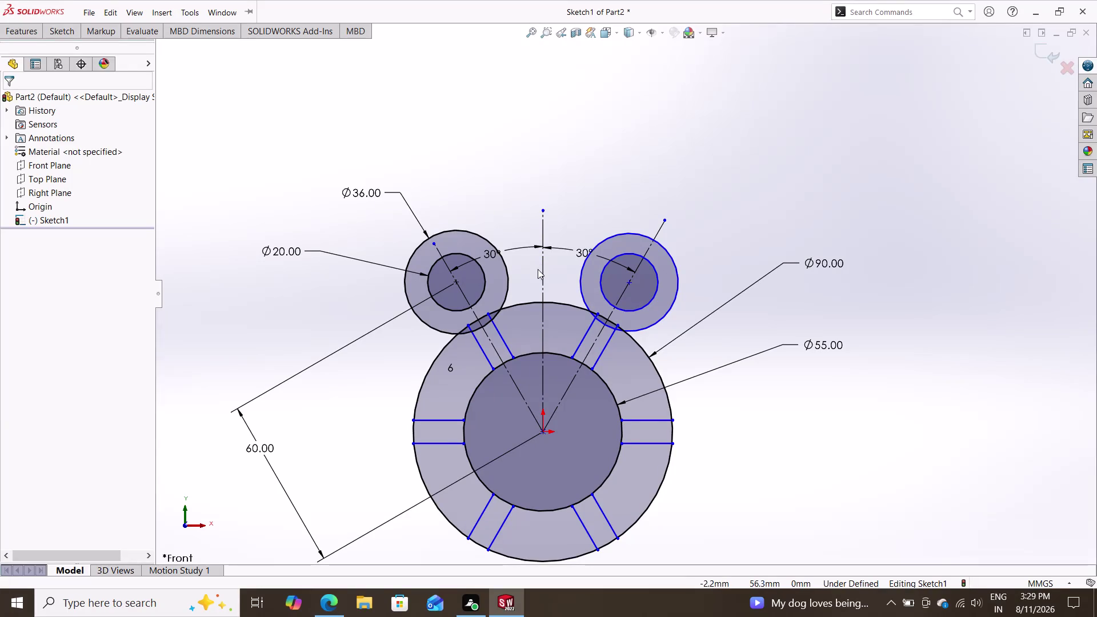
Add an Equal relation so the right boss's outer circle matches the left 36 mm circle.
double_click(504, 266)
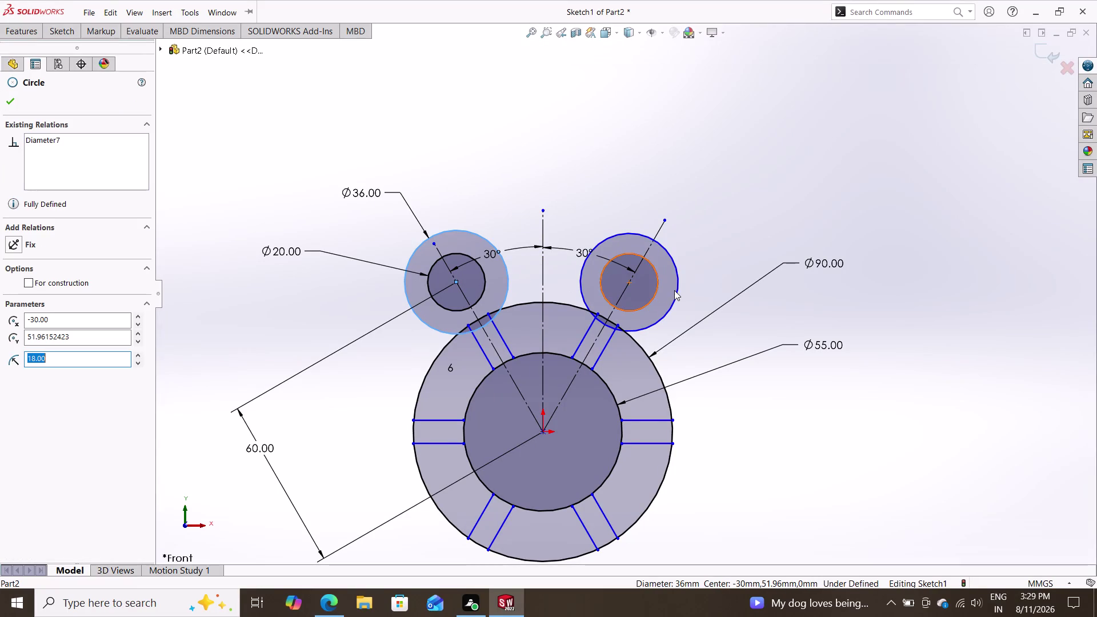
click(676, 289)
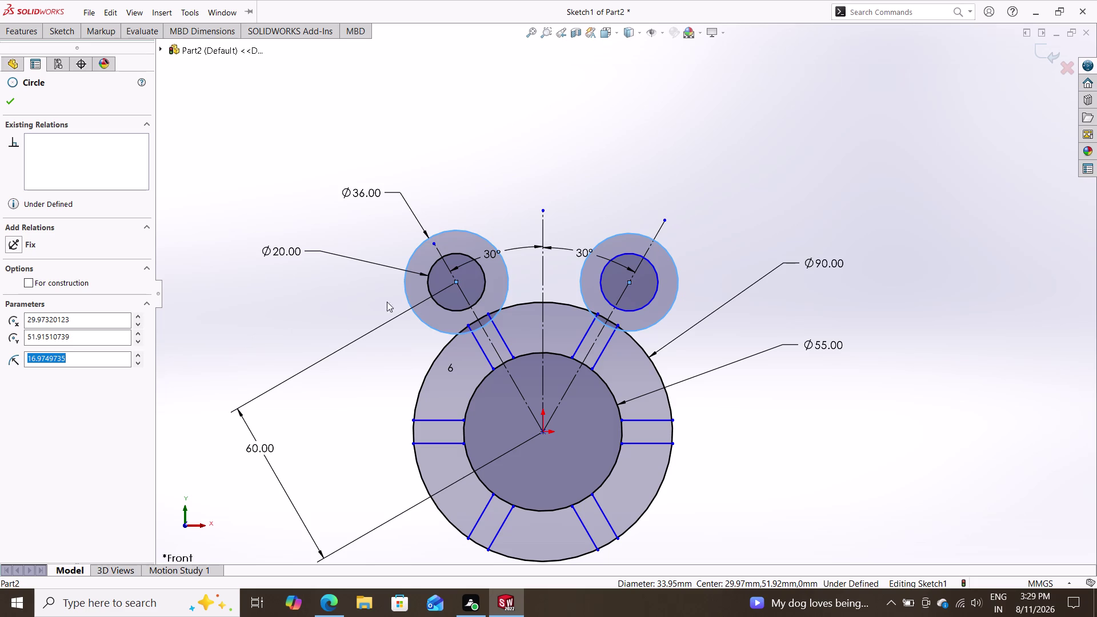
click(507, 273)
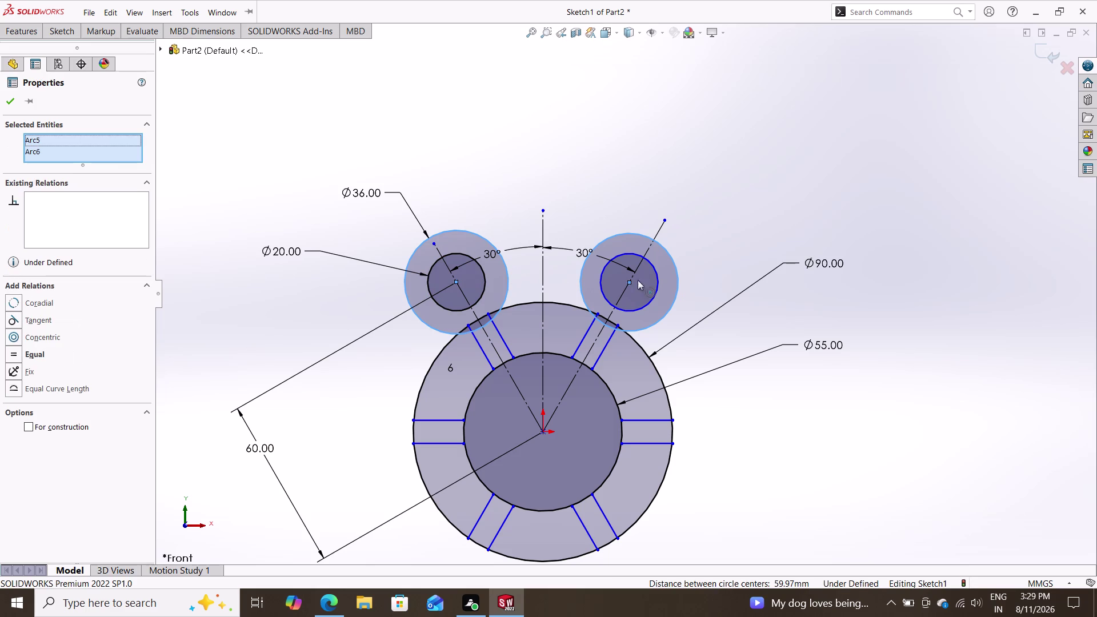
click(675, 279)
click(23, 357)
key(Escape)
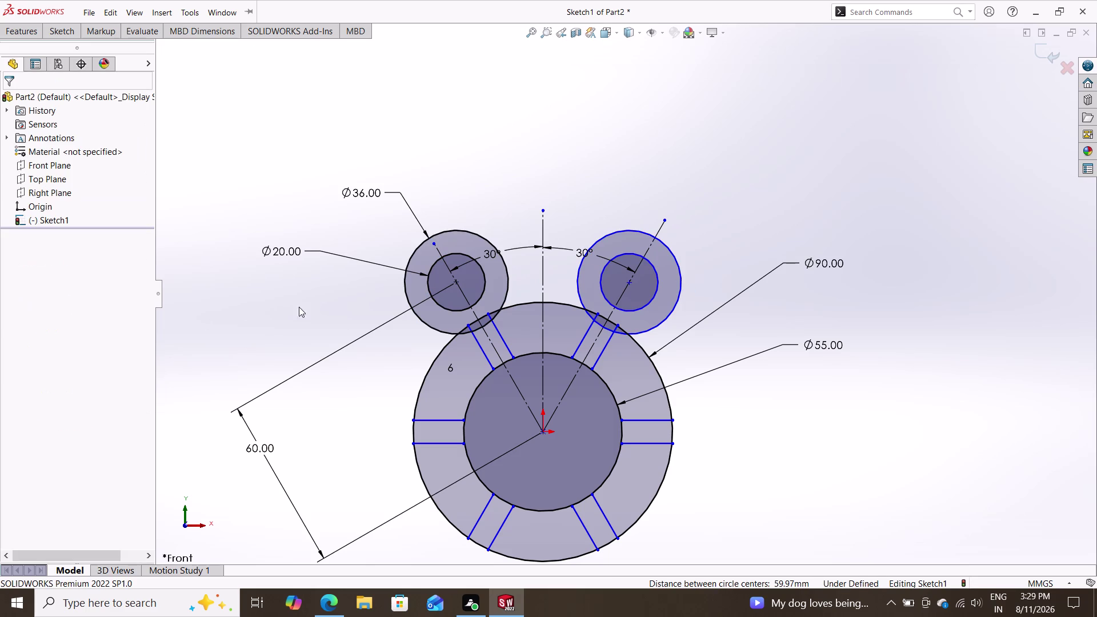
click(66, 32)
click(131, 52)
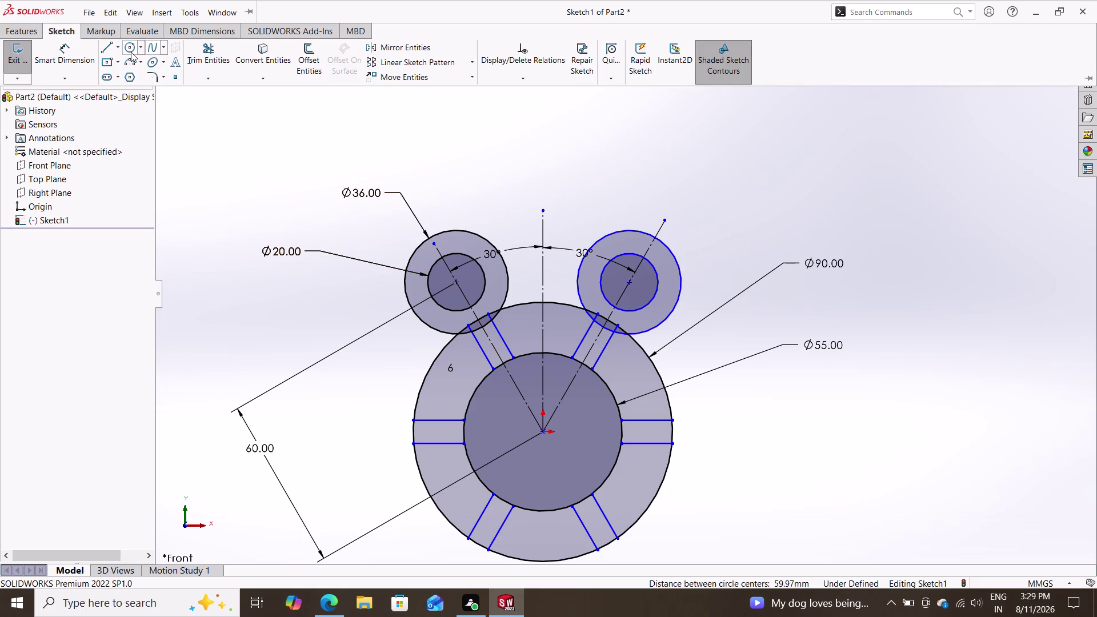
Draw a circle centred on the vertical centreline above the hub.
click(542, 178)
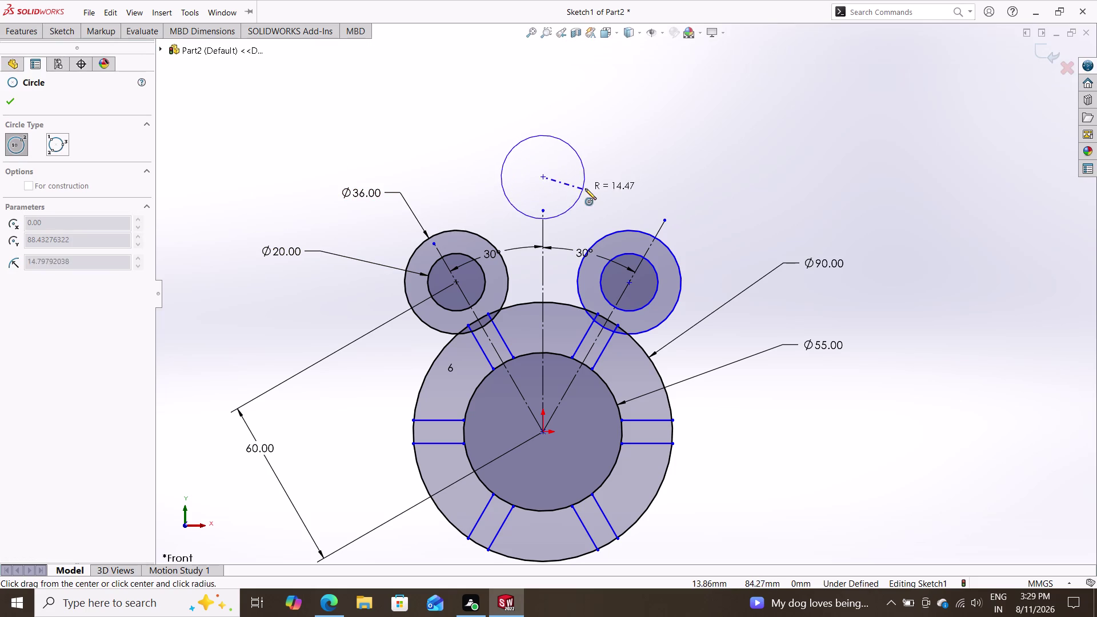
click(588, 188)
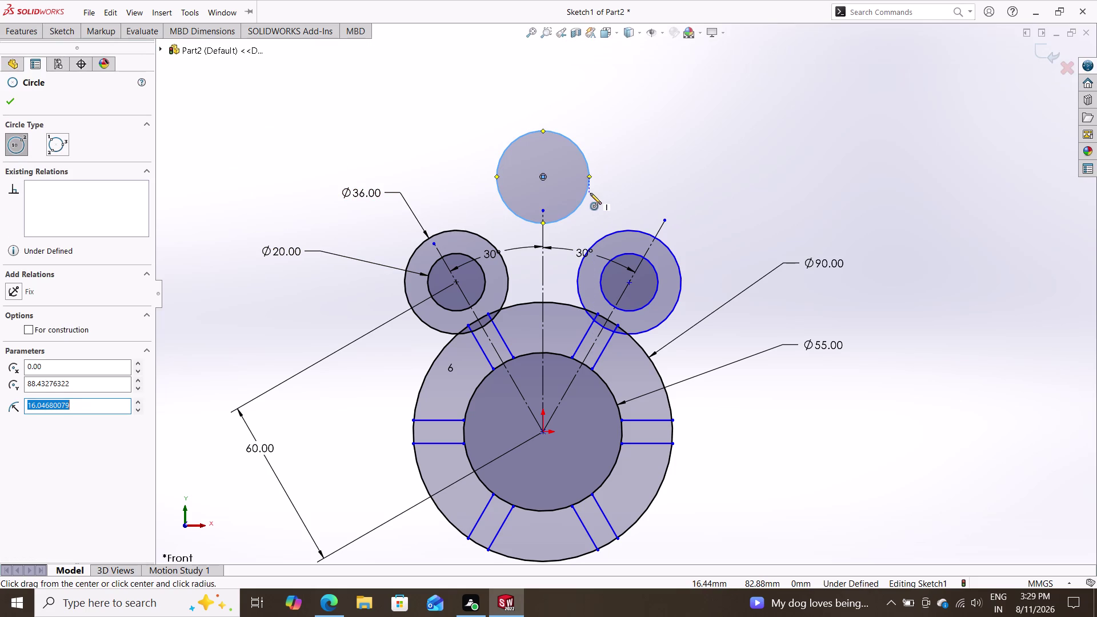
key(Escape)
Dimension the new circle's diameter to 34 mm, entered as 17+17.
click(58, 35)
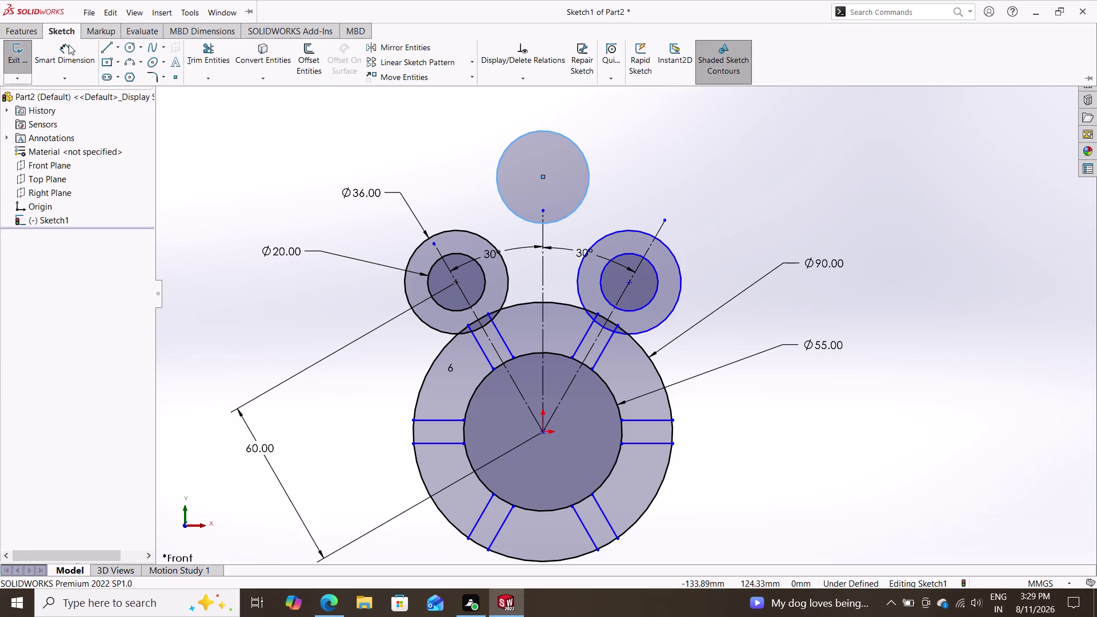
click(70, 45)
click(587, 162)
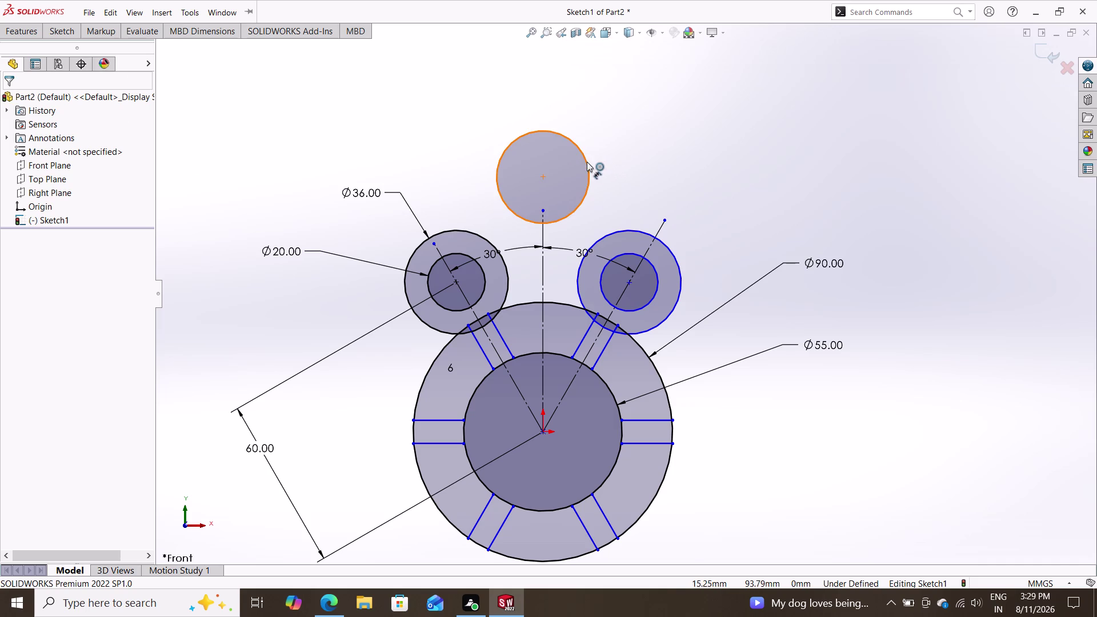
click(616, 121)
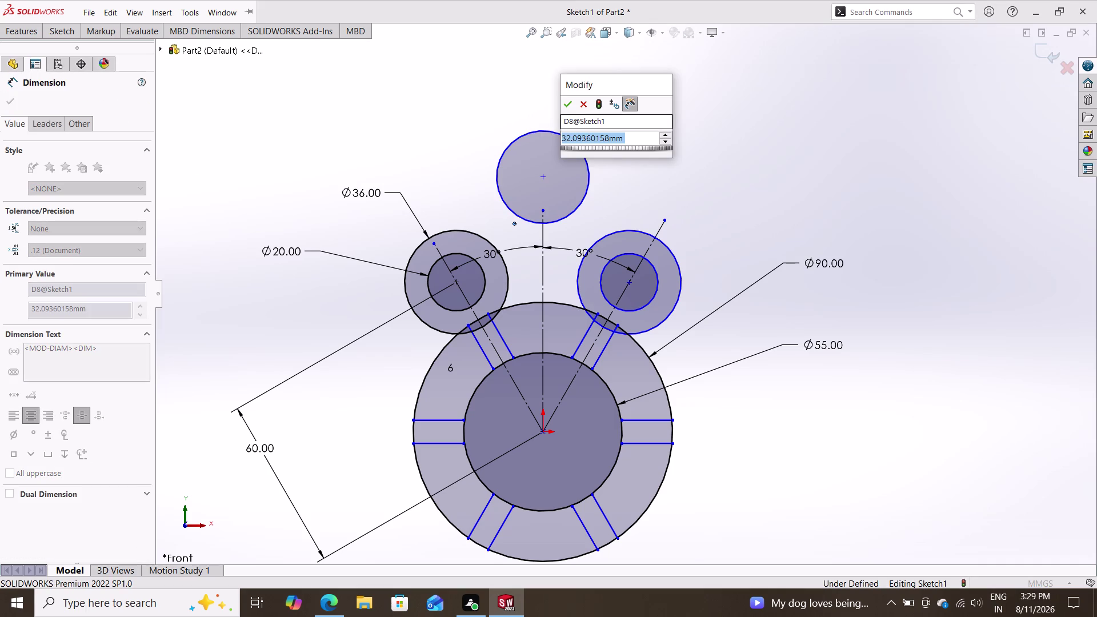
text(17+17)
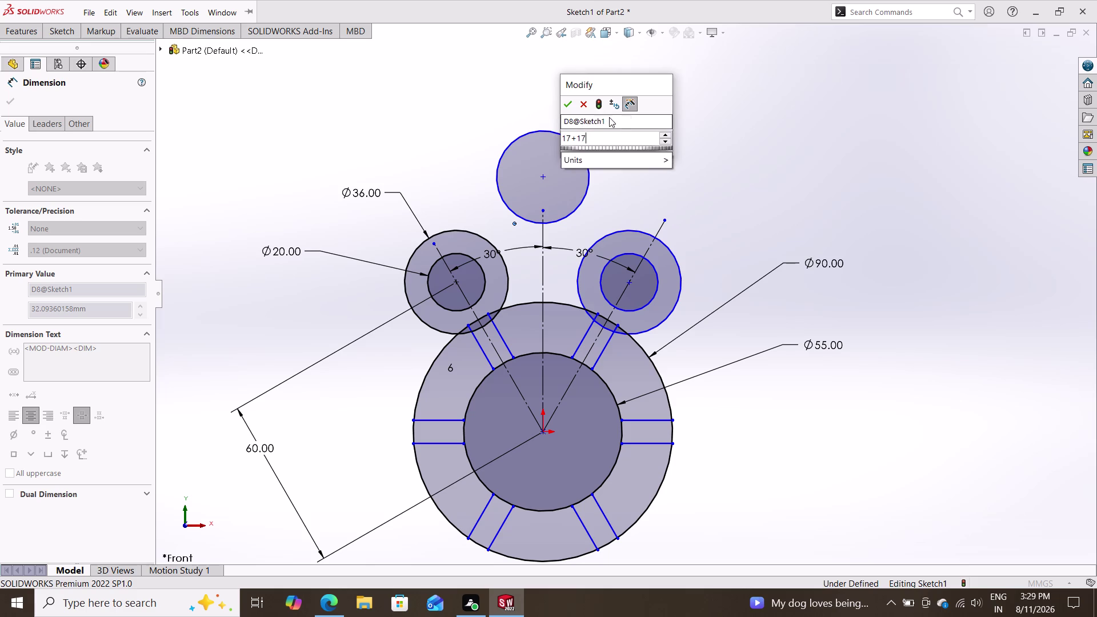
key(Return)
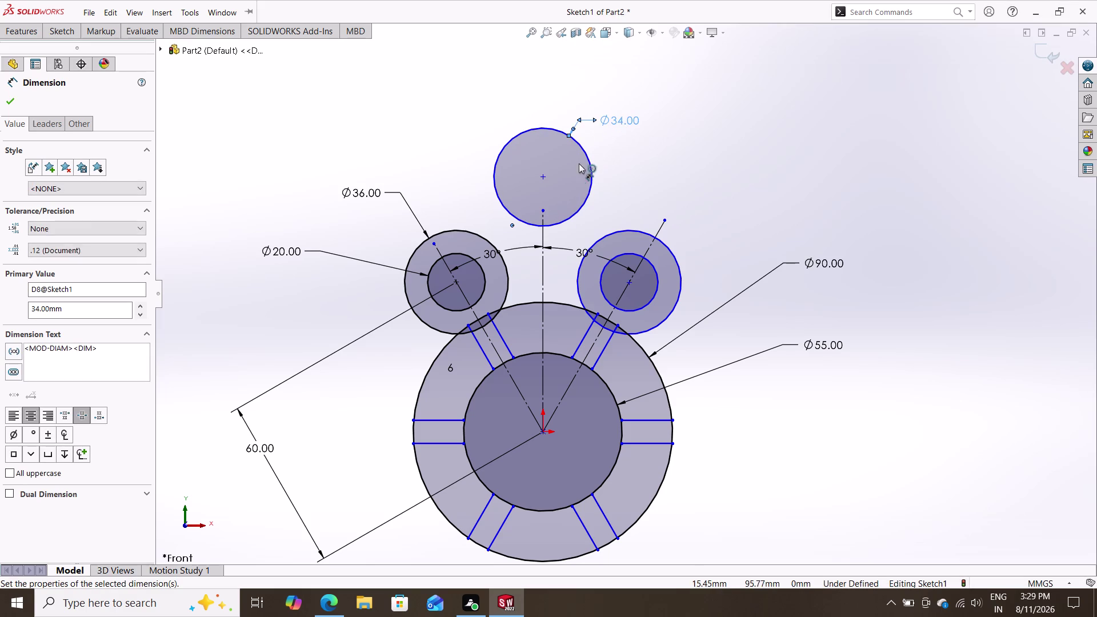
key(Escape)
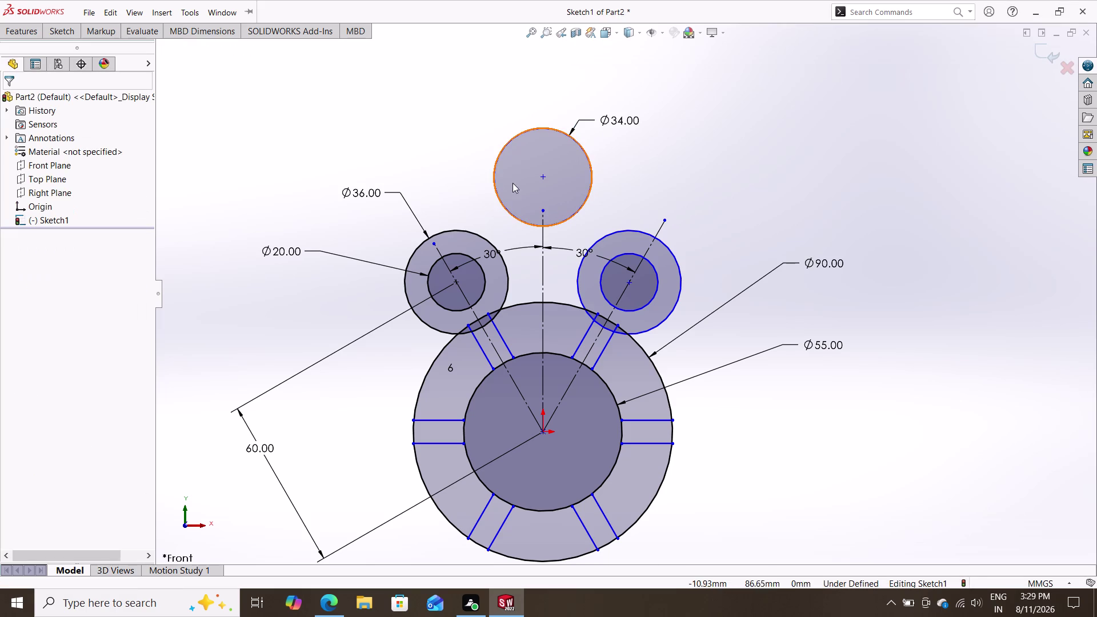
Make the 34 mm circle tangent to the left 36 mm boss circle.
click(485, 239)
click(516, 218)
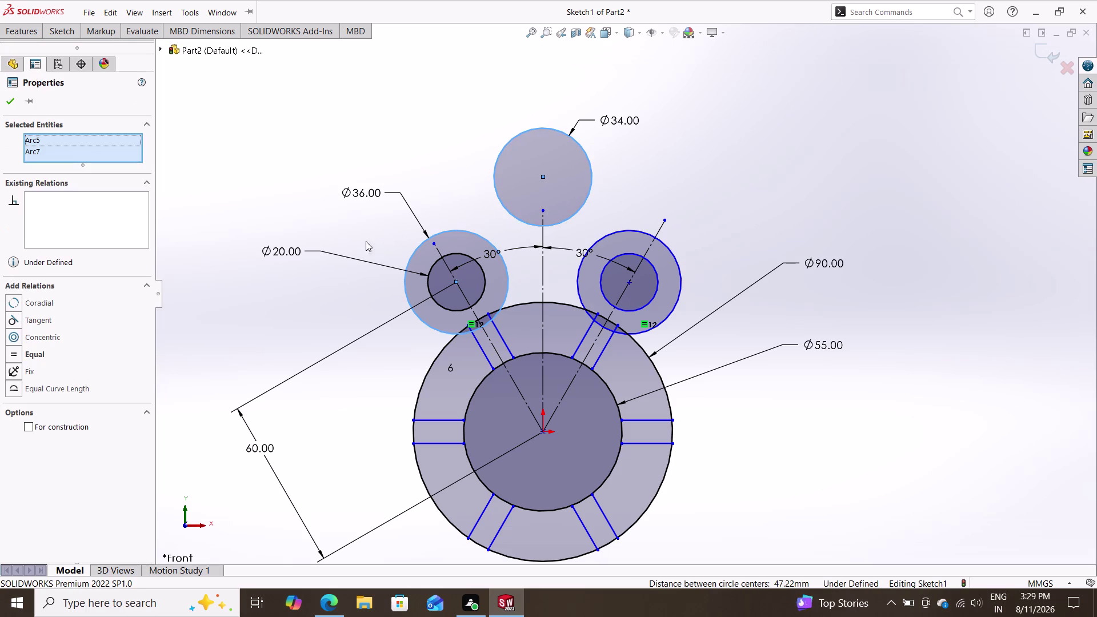
click(31, 324)
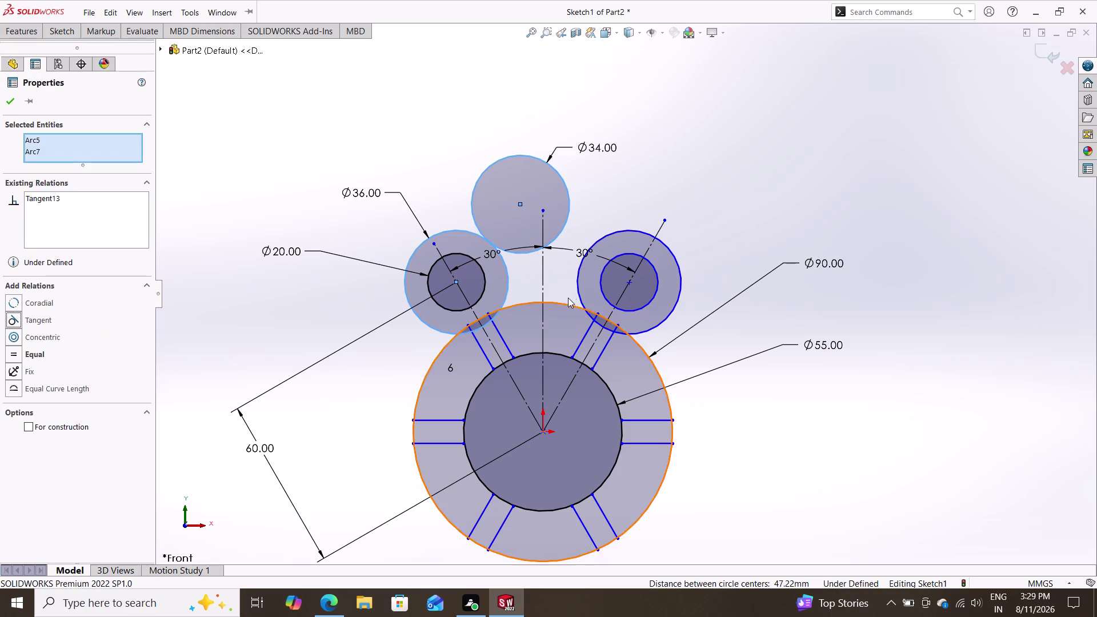
Make the 34 mm circle tangent to the right 36 mm boss circle as well.
click(578, 268)
click(566, 214)
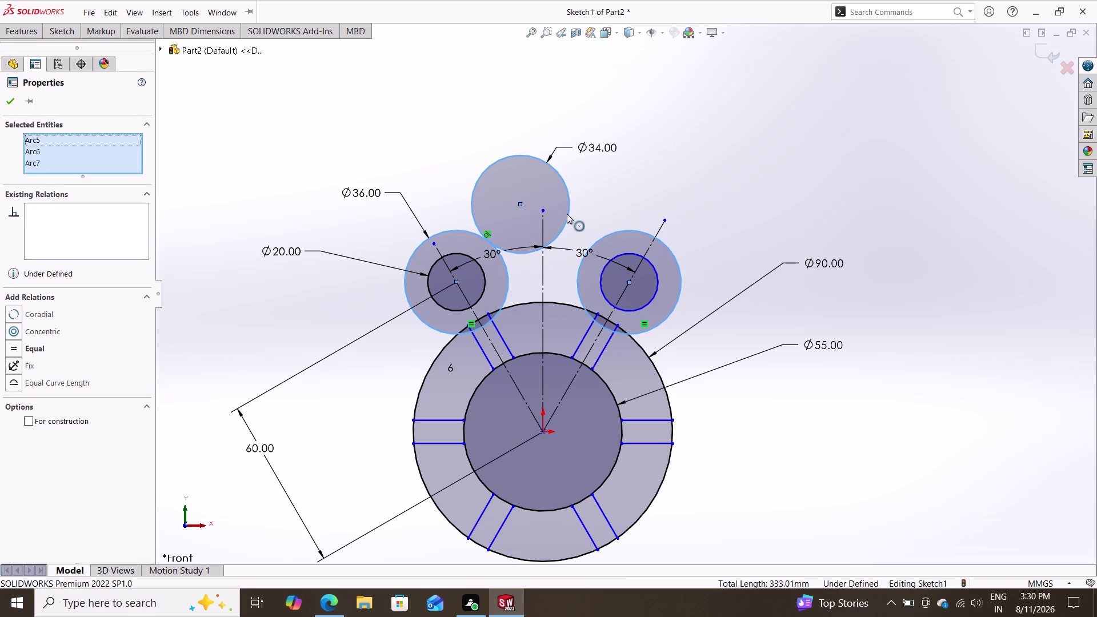
key(Escape)
click(580, 266)
click(565, 215)
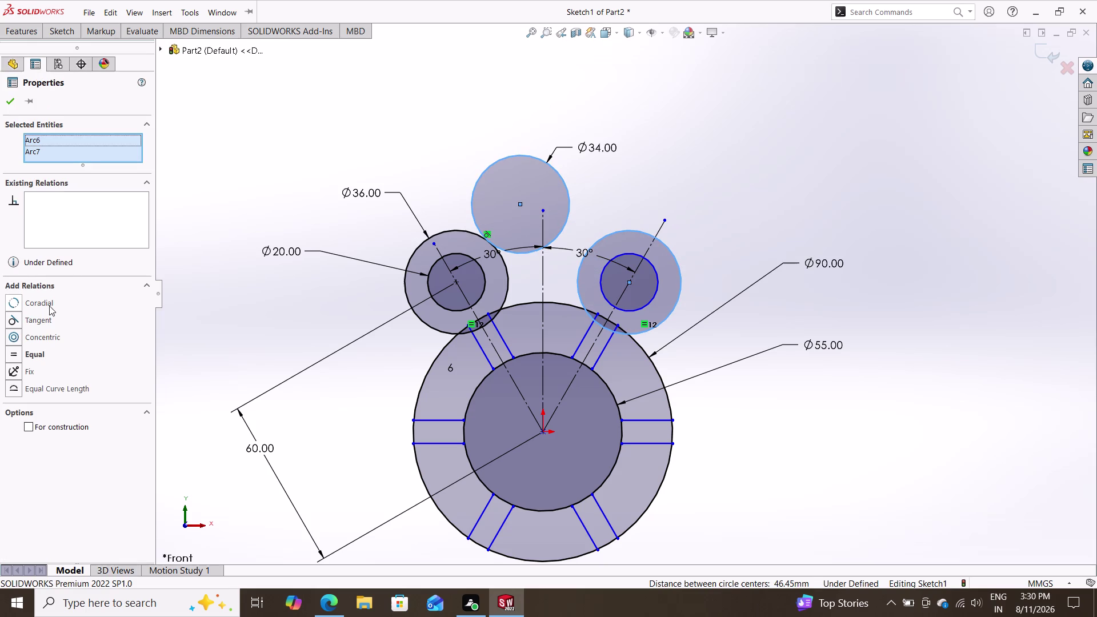
click(41, 322)
key(Escape)
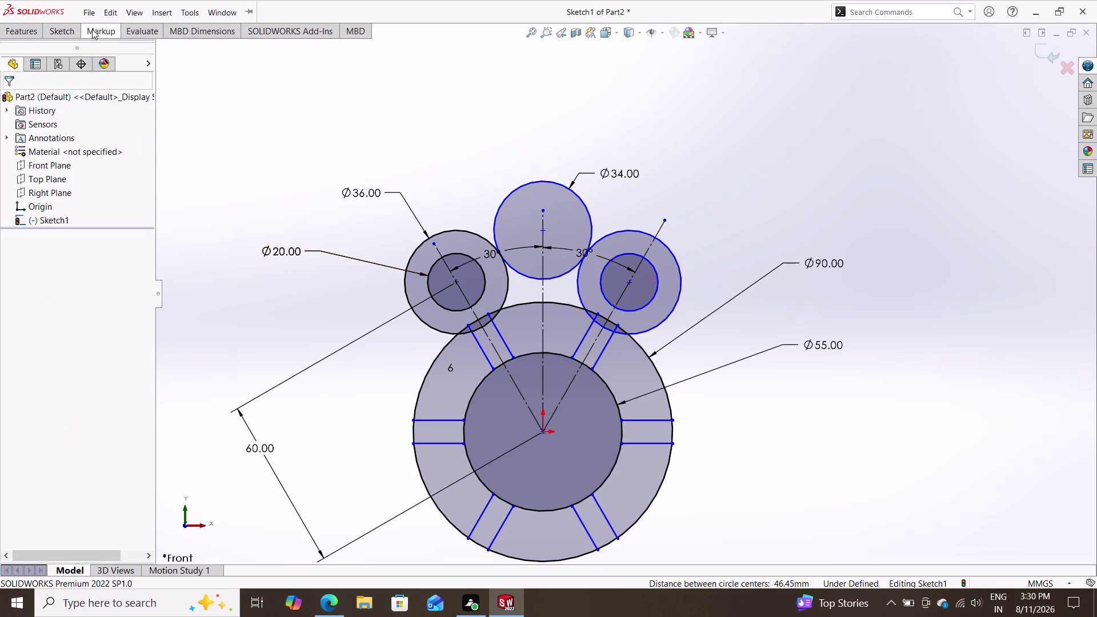
Trim away the top of the 34 mm circle, leaving its lower arc.
click(72, 30)
click(207, 56)
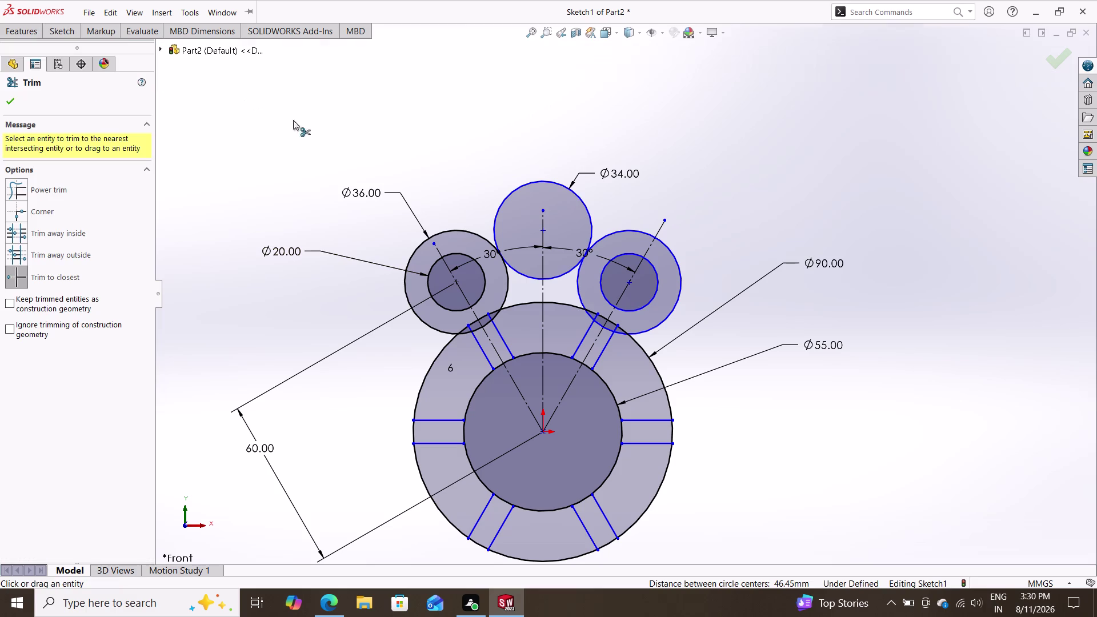
click(507, 197)
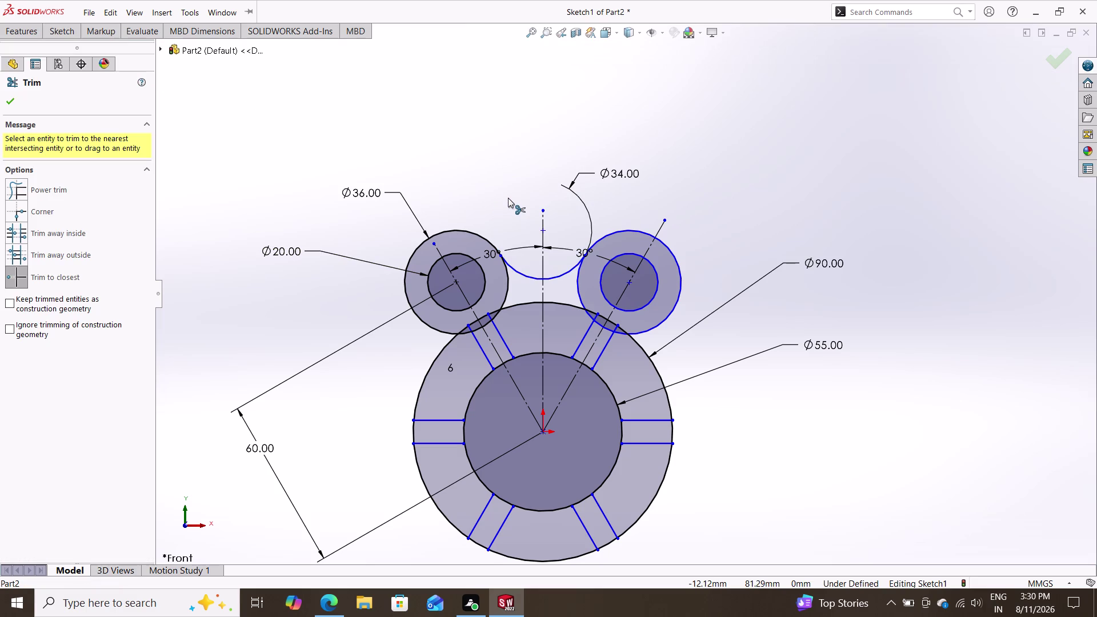
key(Escape)
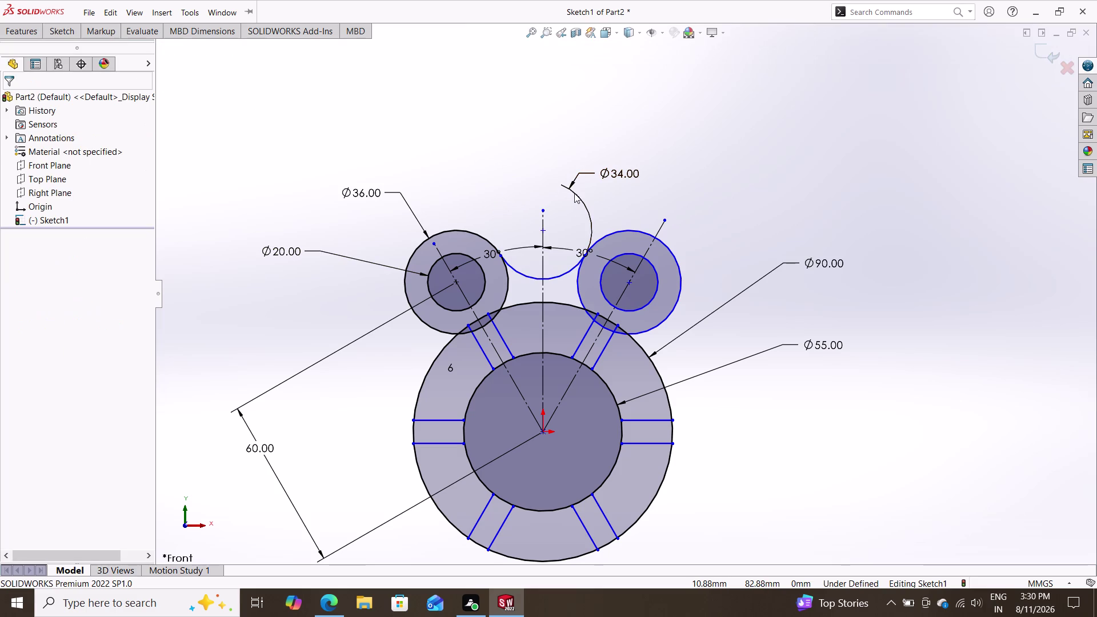
Move the Ø34.00 dimension below the arc and dismiss the save reminder.
drag(574, 193, 605, 218)
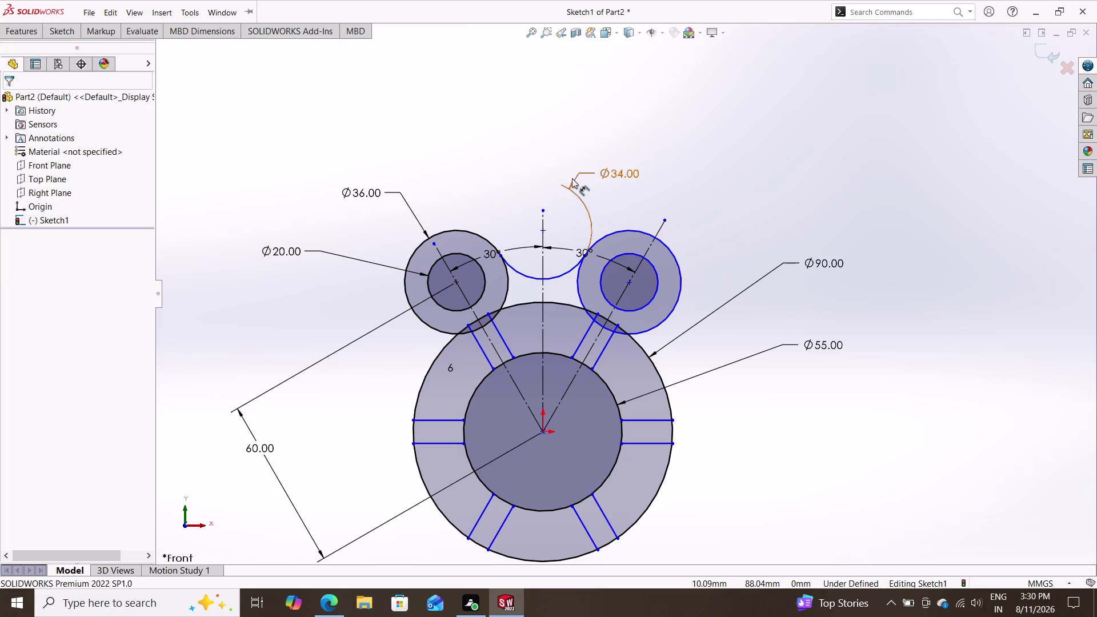
drag(571, 178, 525, 324)
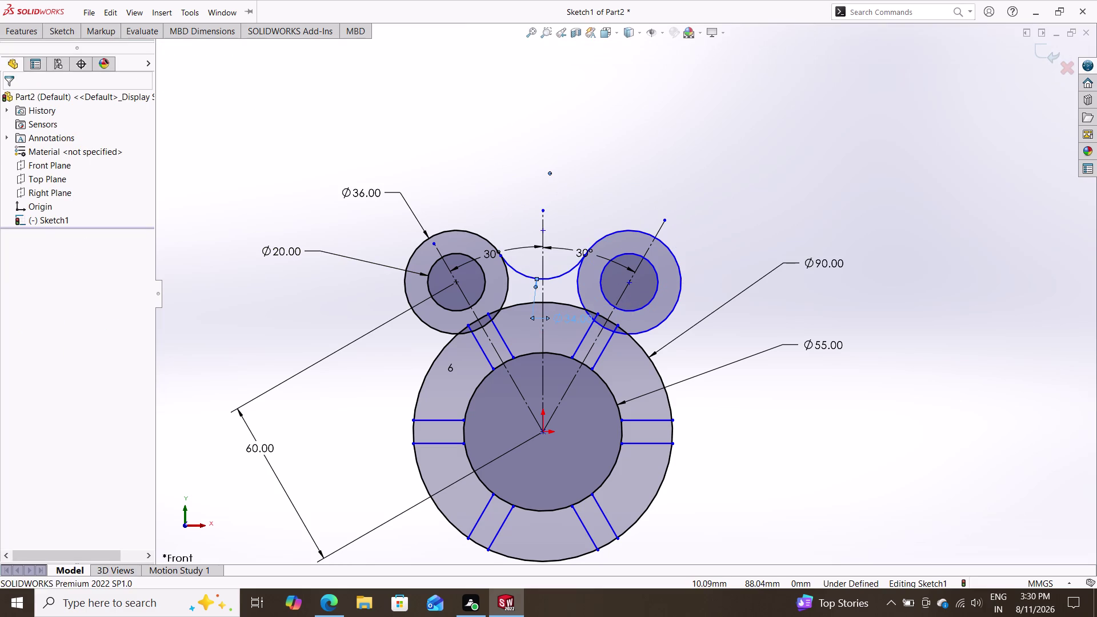
key(Escape)
key(Escape)
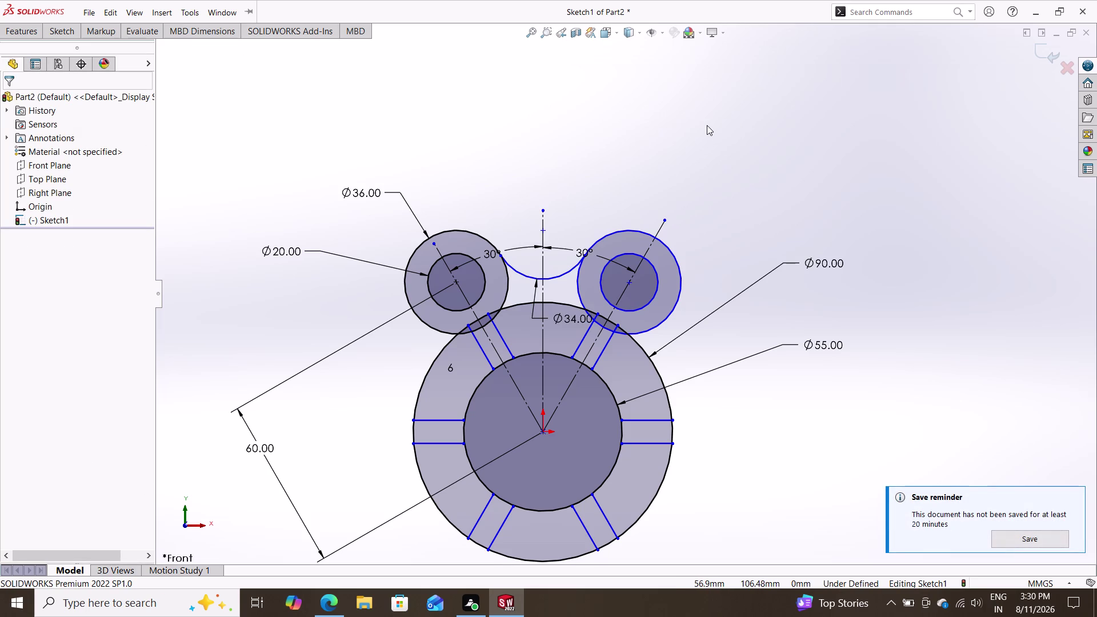
click(54, 30)
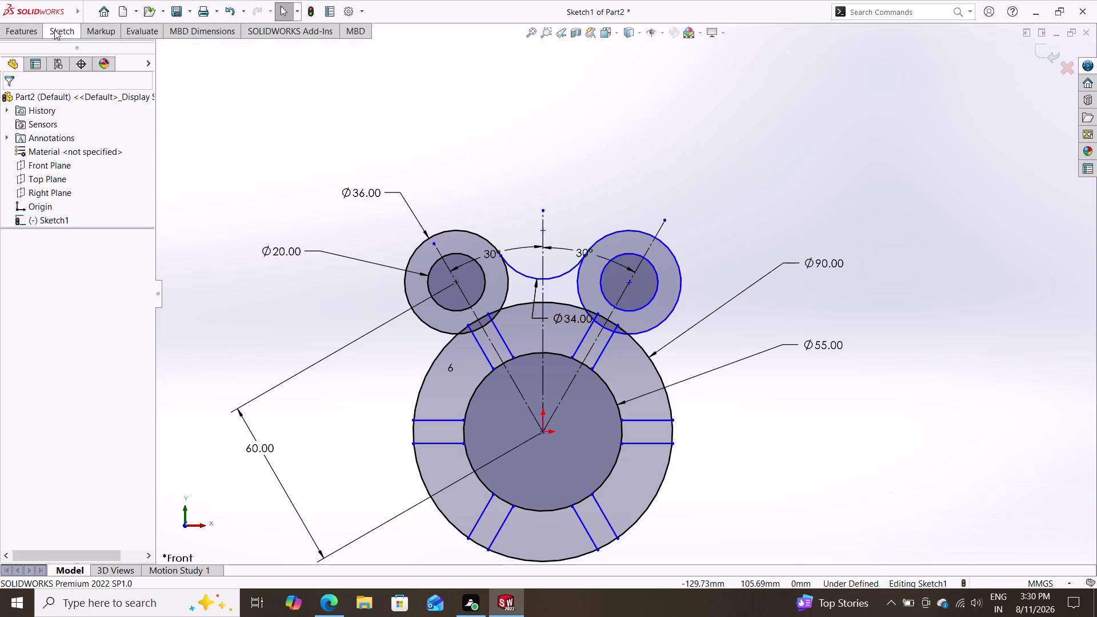
Trim left boss circle segments overlapping the Ø90 hub, undoing one wrong cut.
click(211, 55)
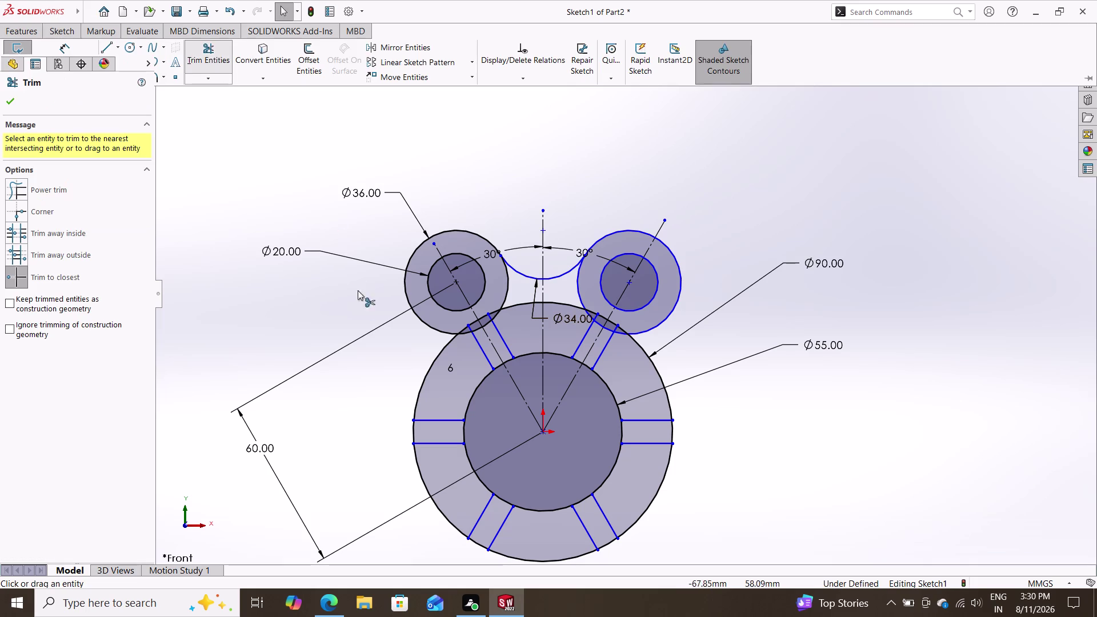
click(467, 334)
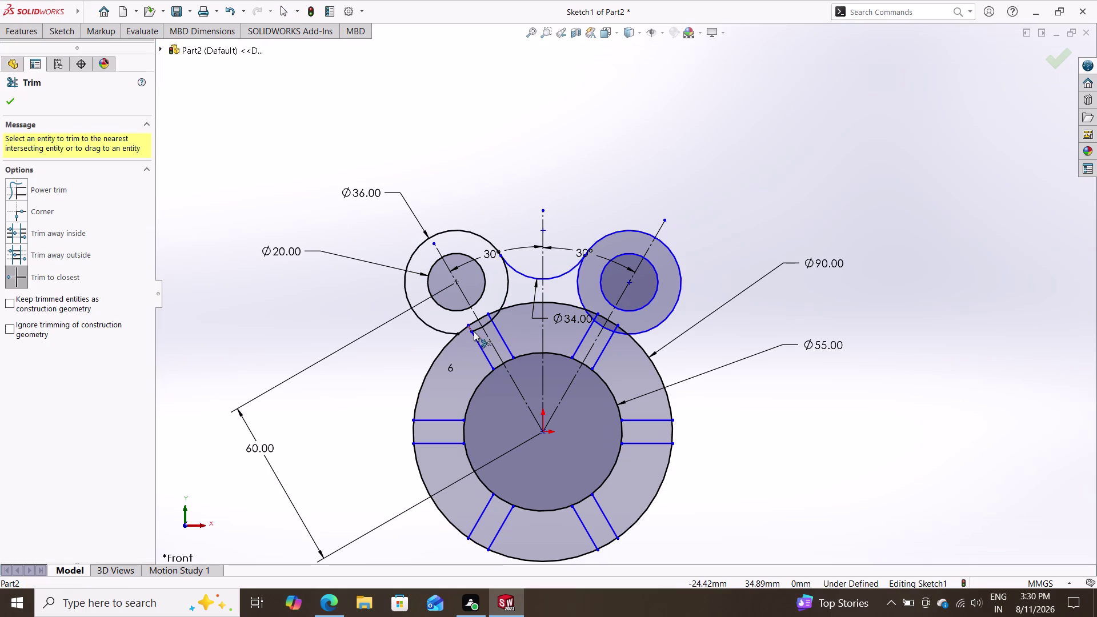
click(479, 328)
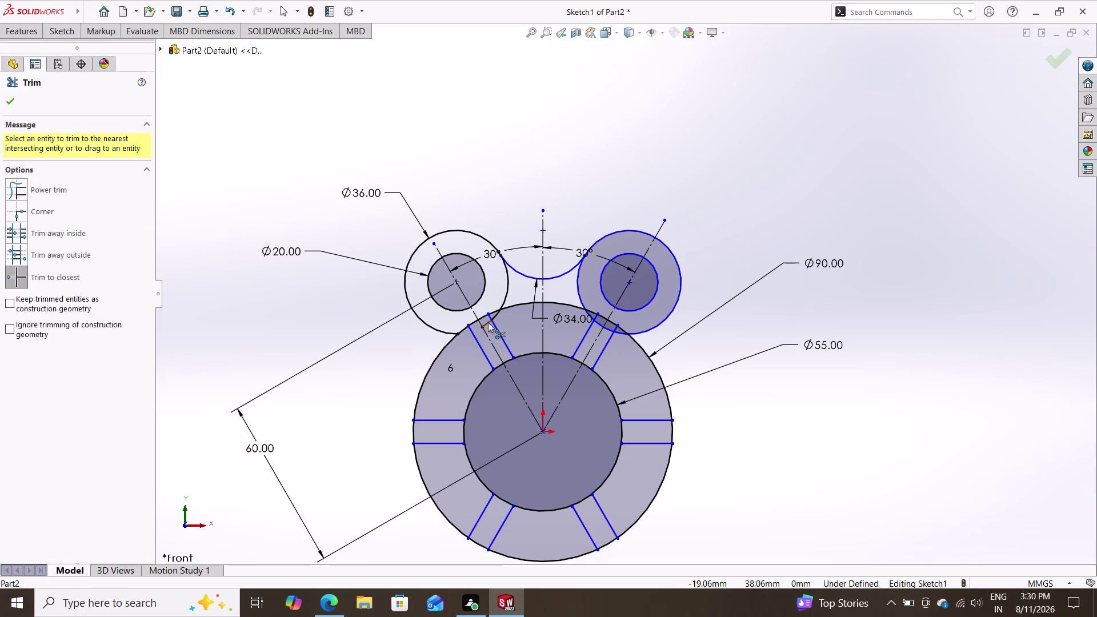
click(488, 322)
click(497, 312)
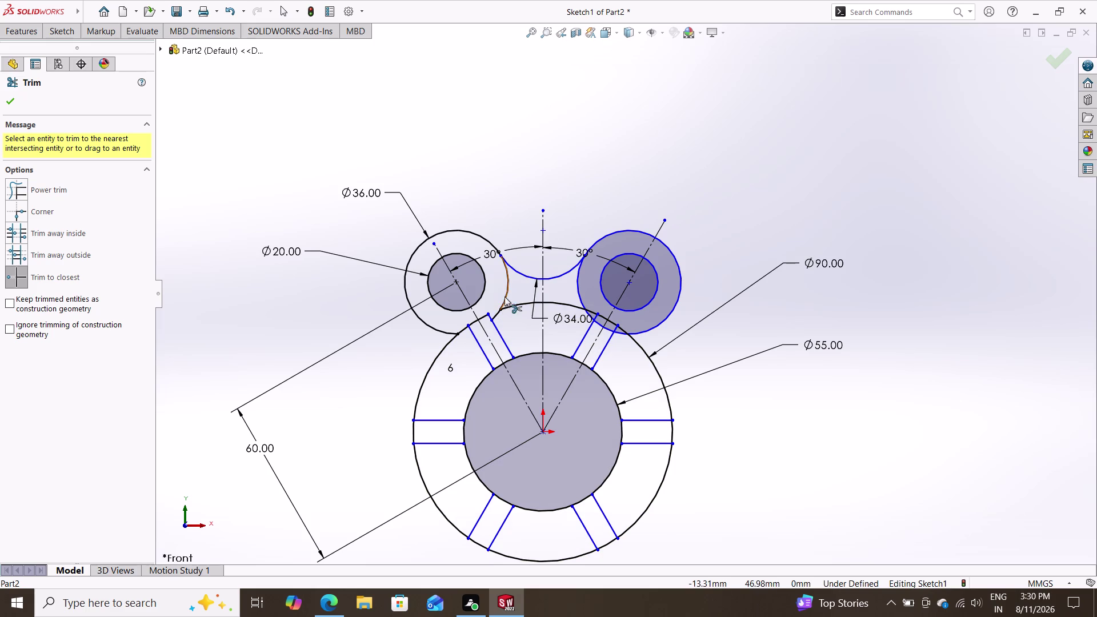
key(ctrl+z)
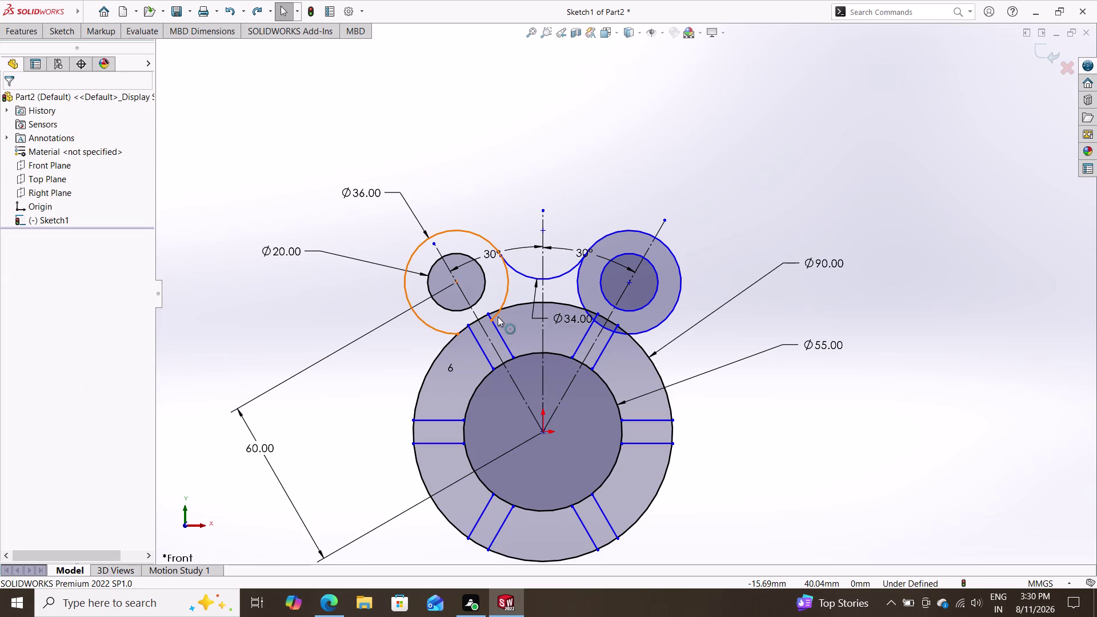
click(496, 313)
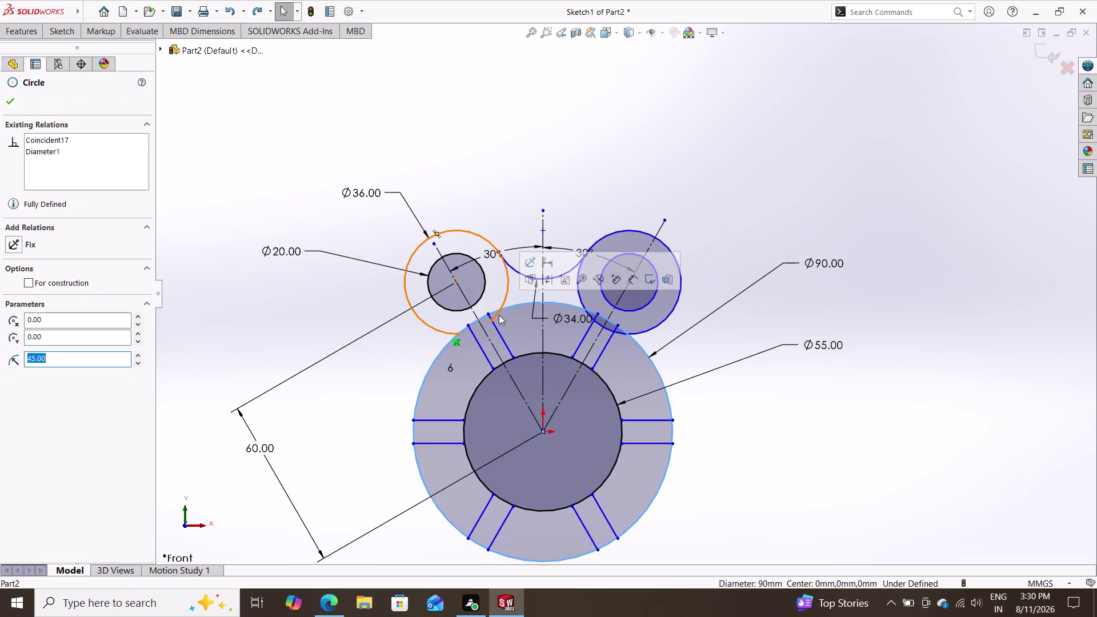
key(Escape)
scroll(up, 3)
scroll(down, 3)
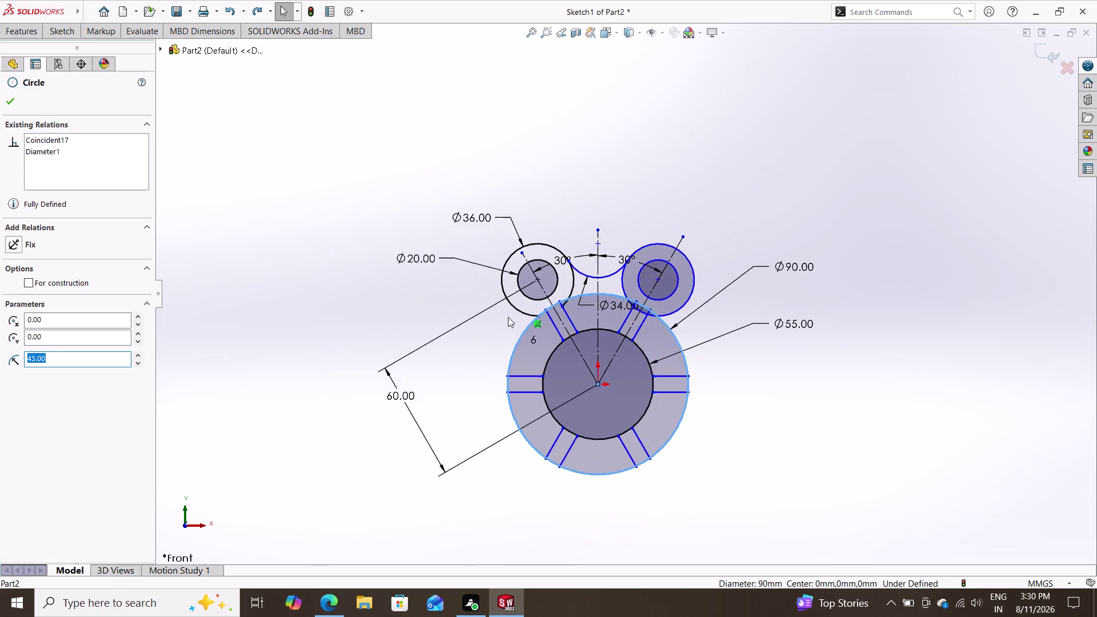
scroll(down, 3)
scroll(down, 3)
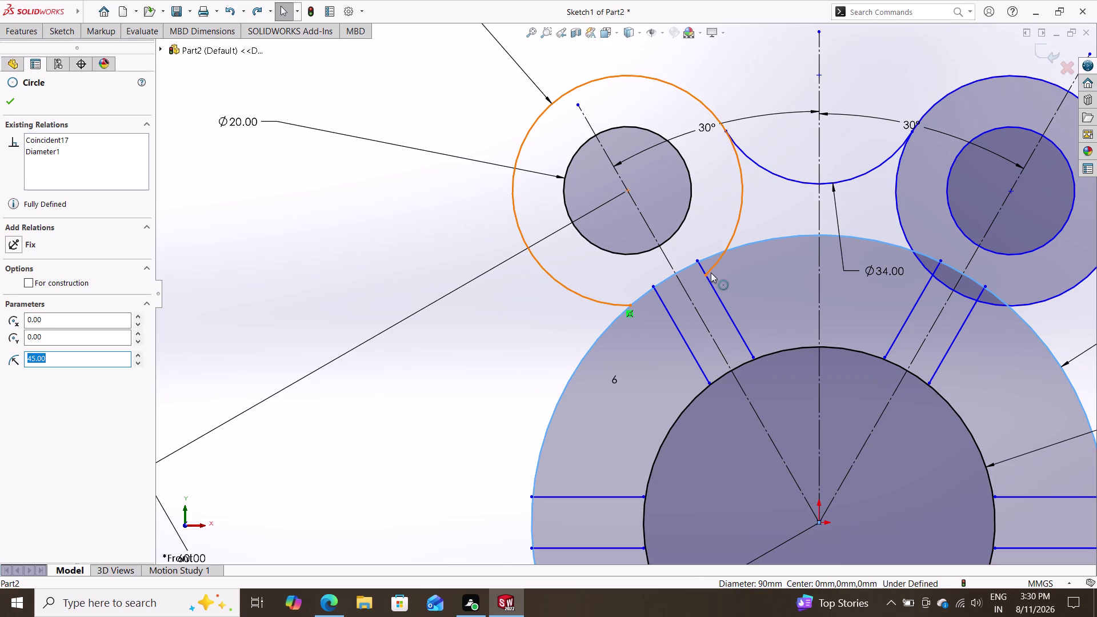
click(710, 273)
key(Escape)
key(Escape)
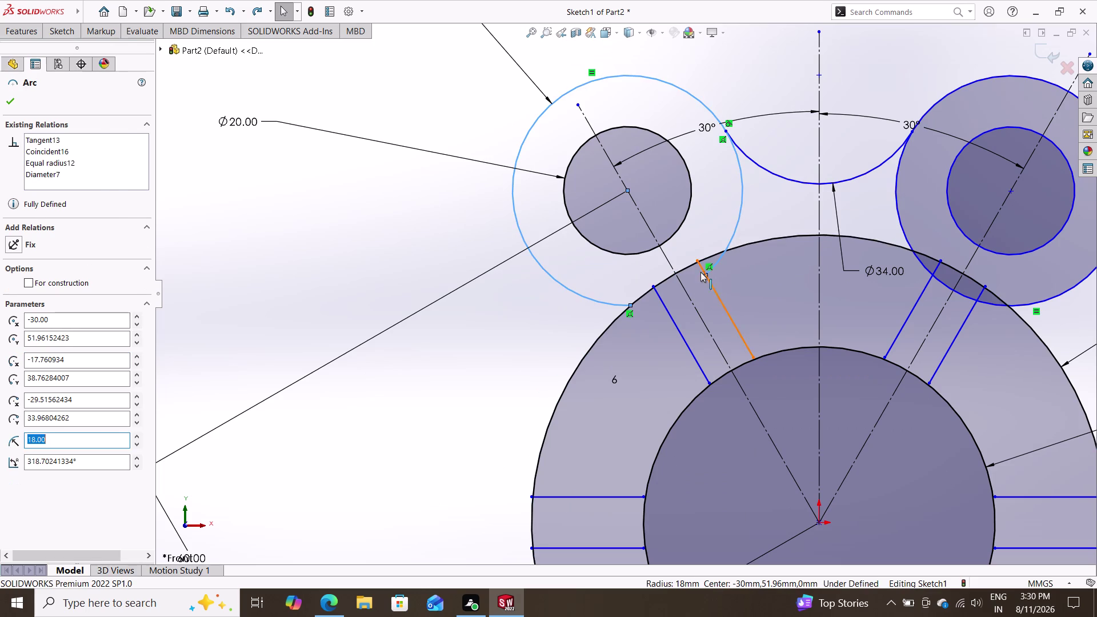
Trim the left boss outline at the hub and near the upper-left boss.
click(63, 34)
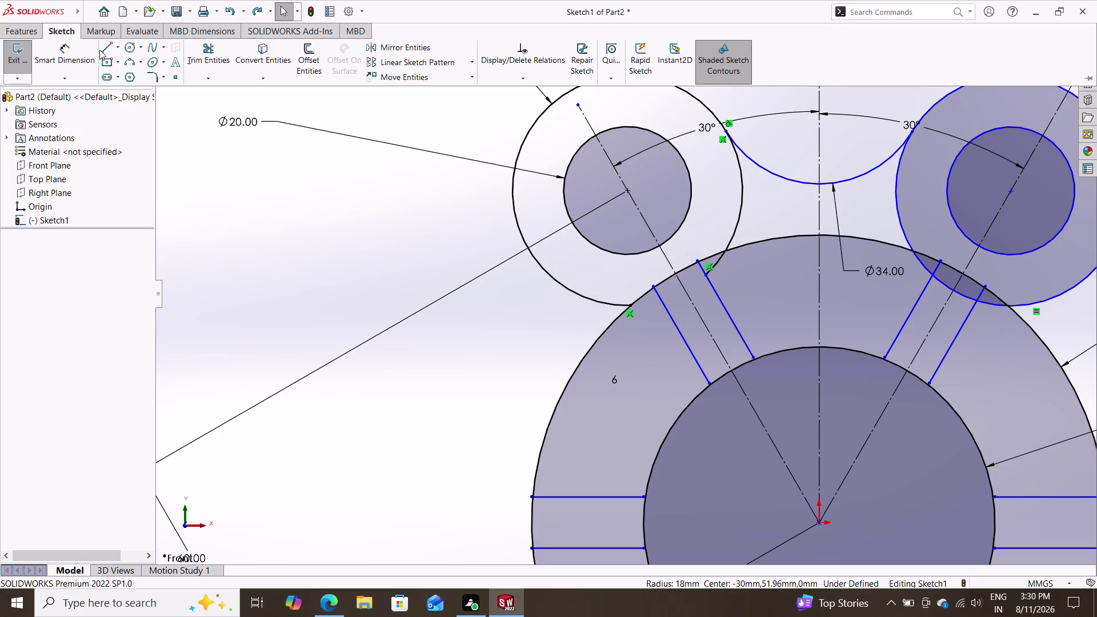
click(209, 48)
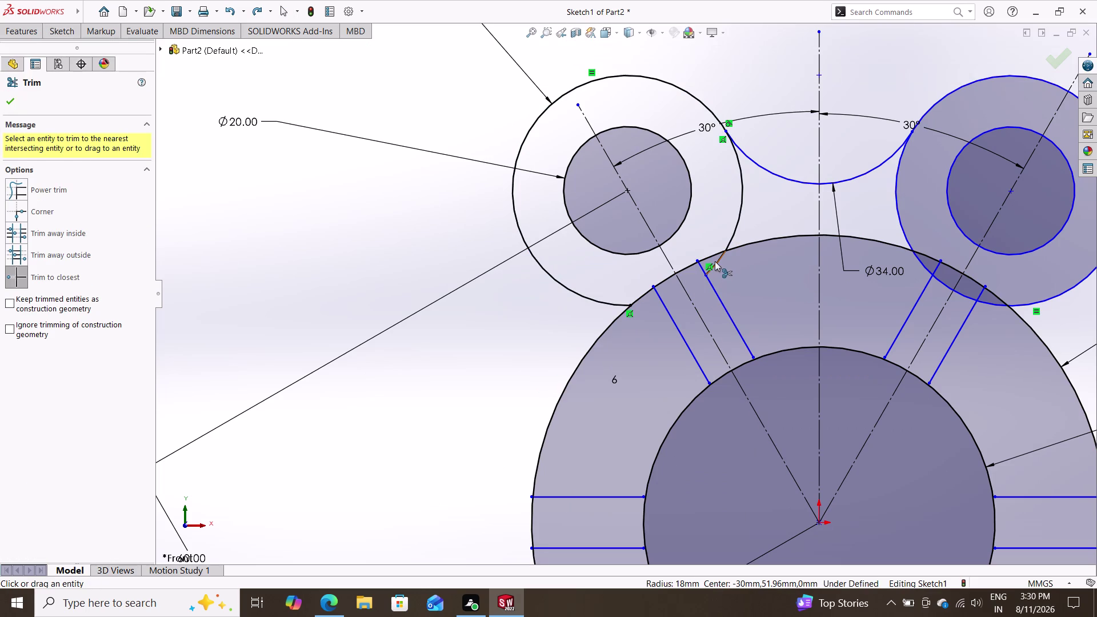
click(714, 261)
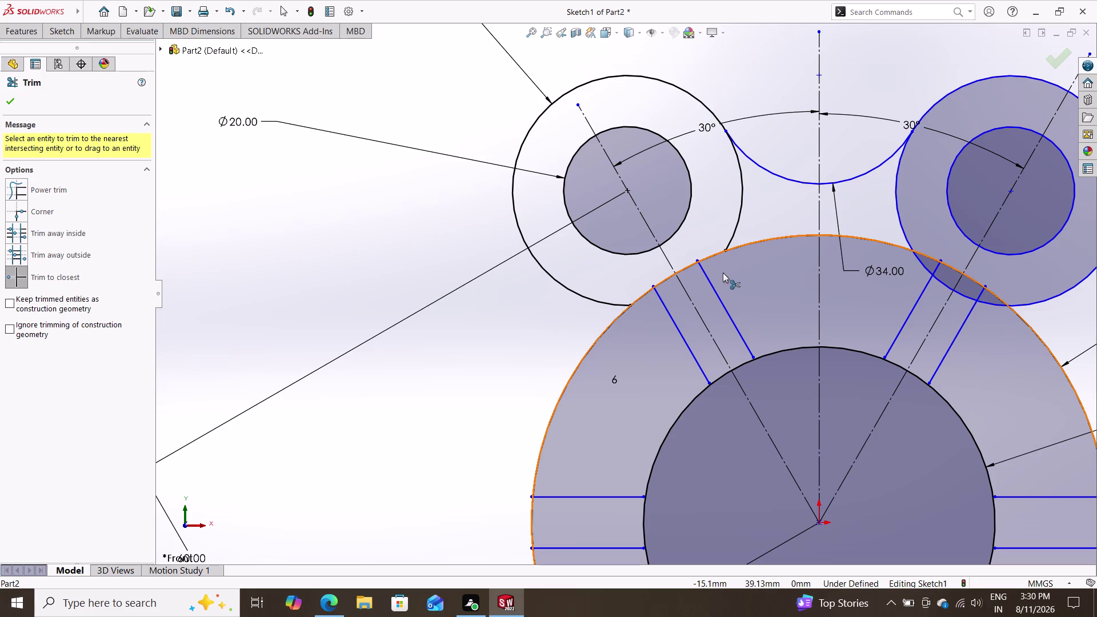
click(742, 205)
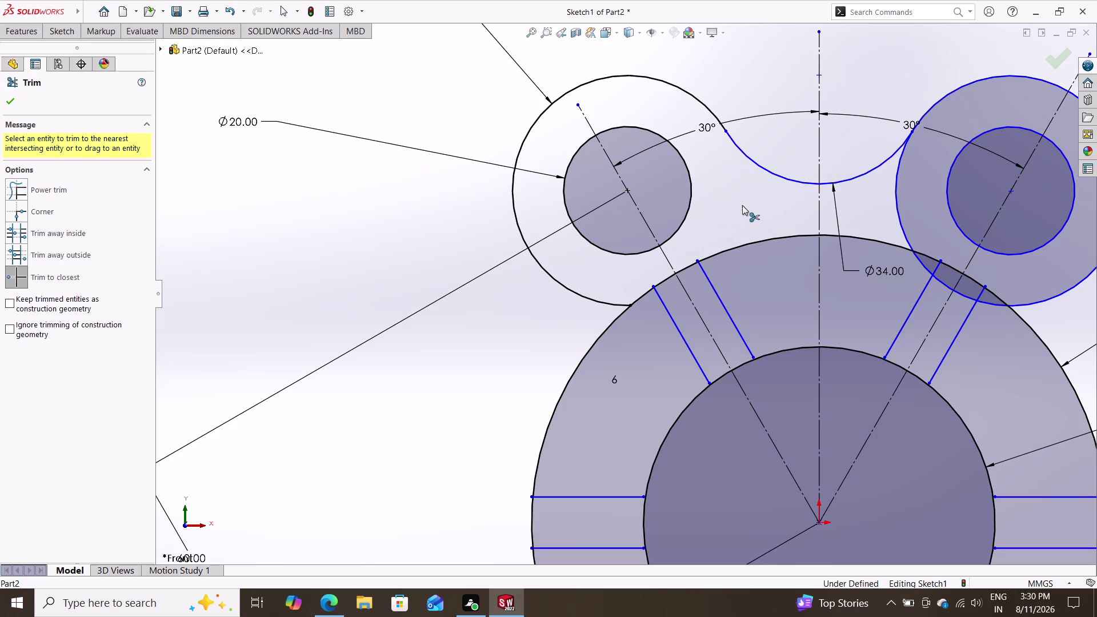
Trim the right boss outline near the top arc and inside the hub.
double_click(897, 186)
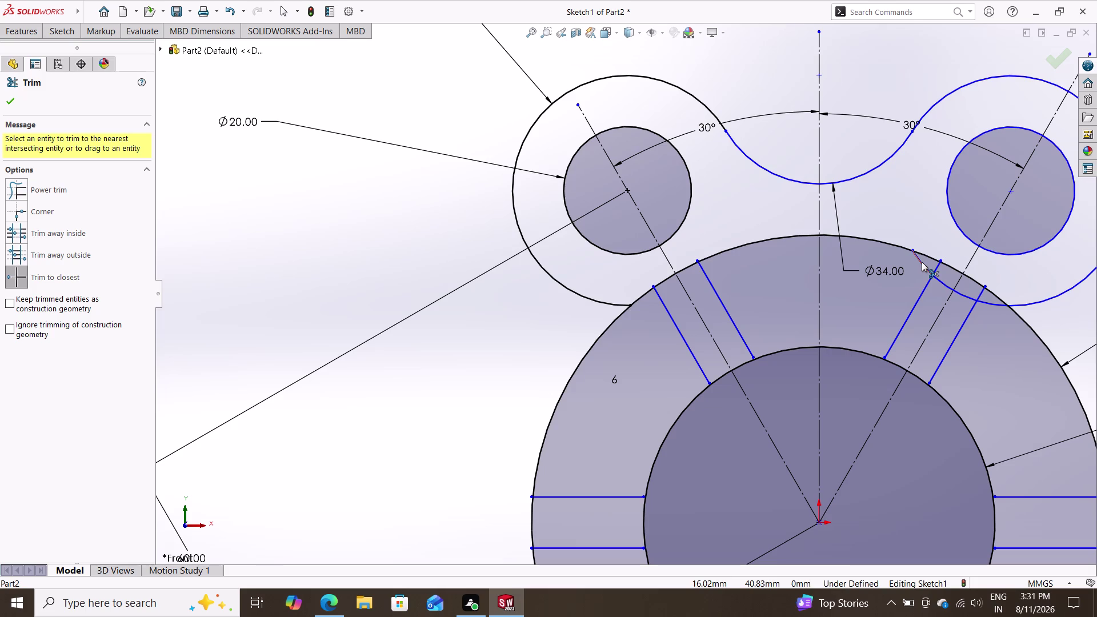
click(921, 261)
click(940, 282)
click(958, 293)
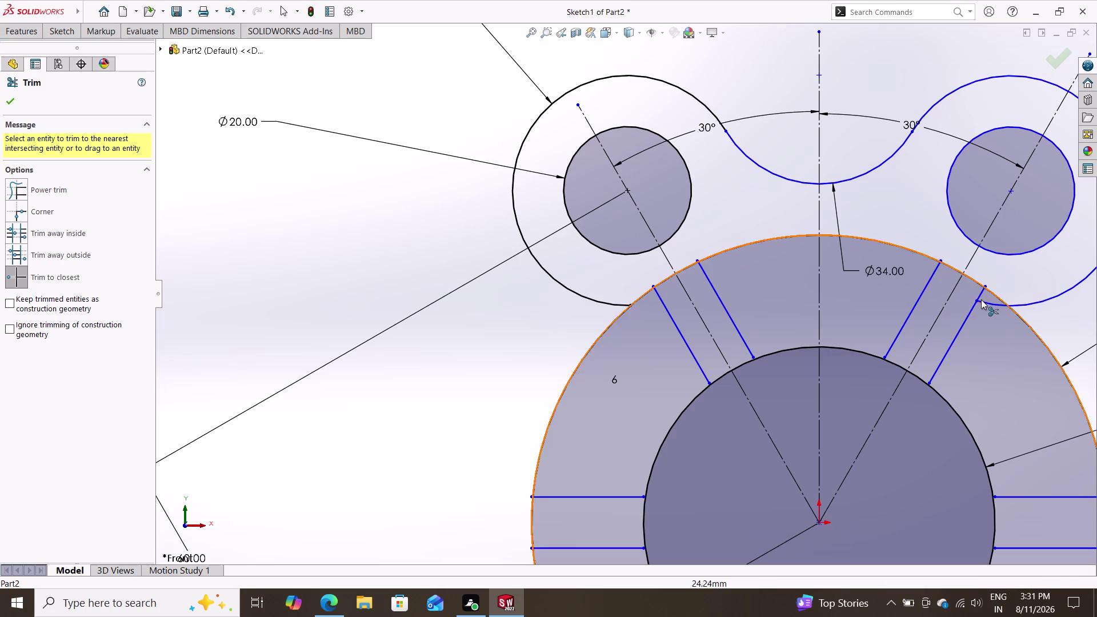
click(986, 301)
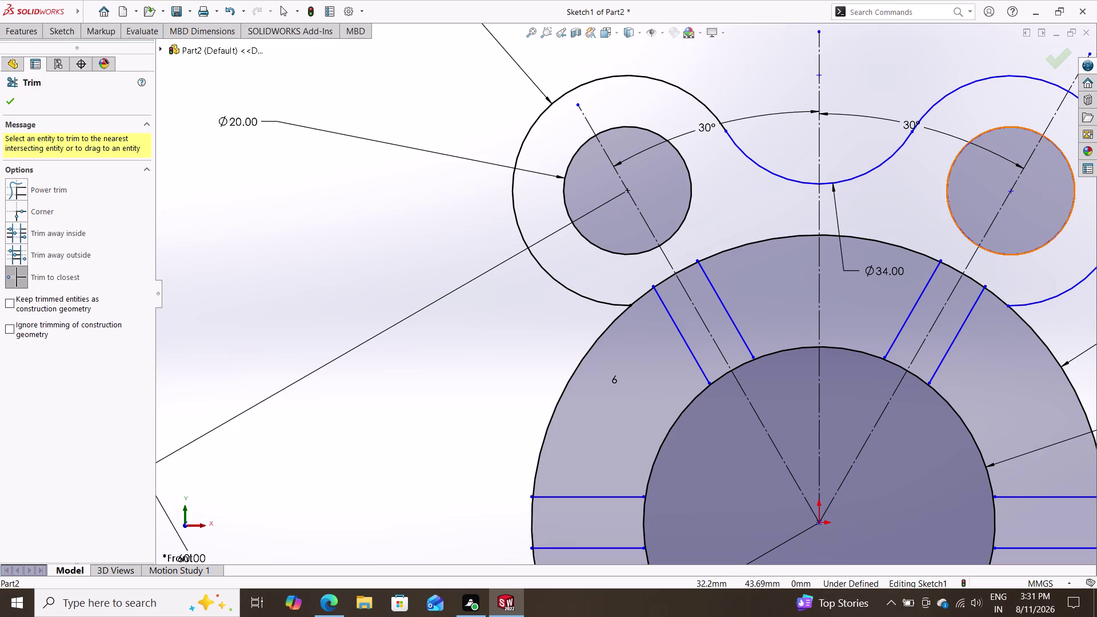
scroll(down, 3)
scroll(down, 3)
scroll(down, 3)
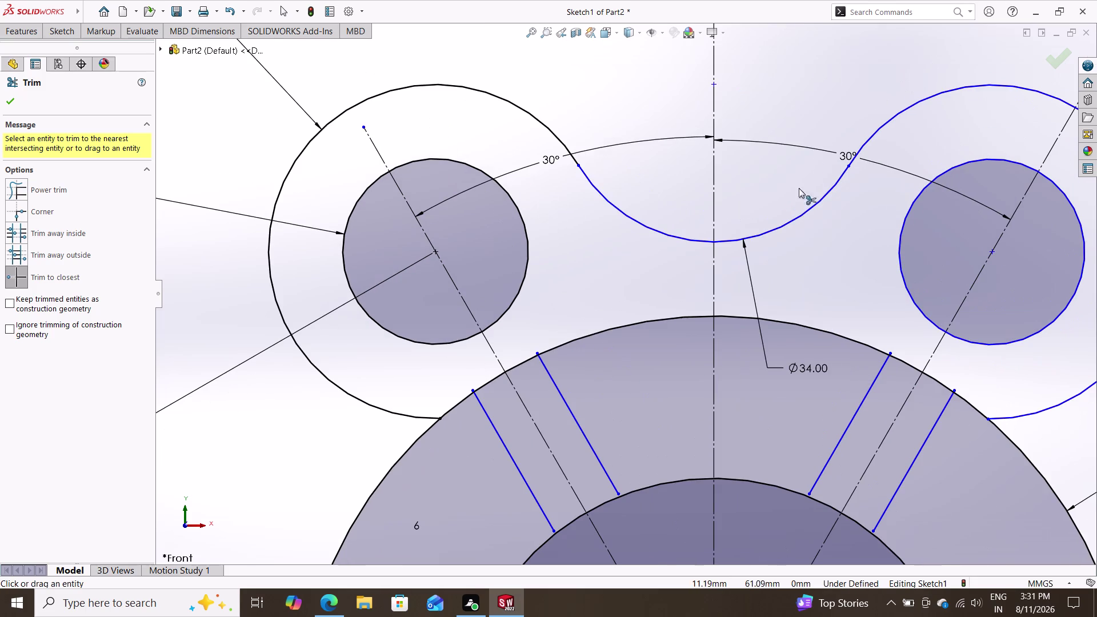
scroll(up, 3)
scroll(up, 3)
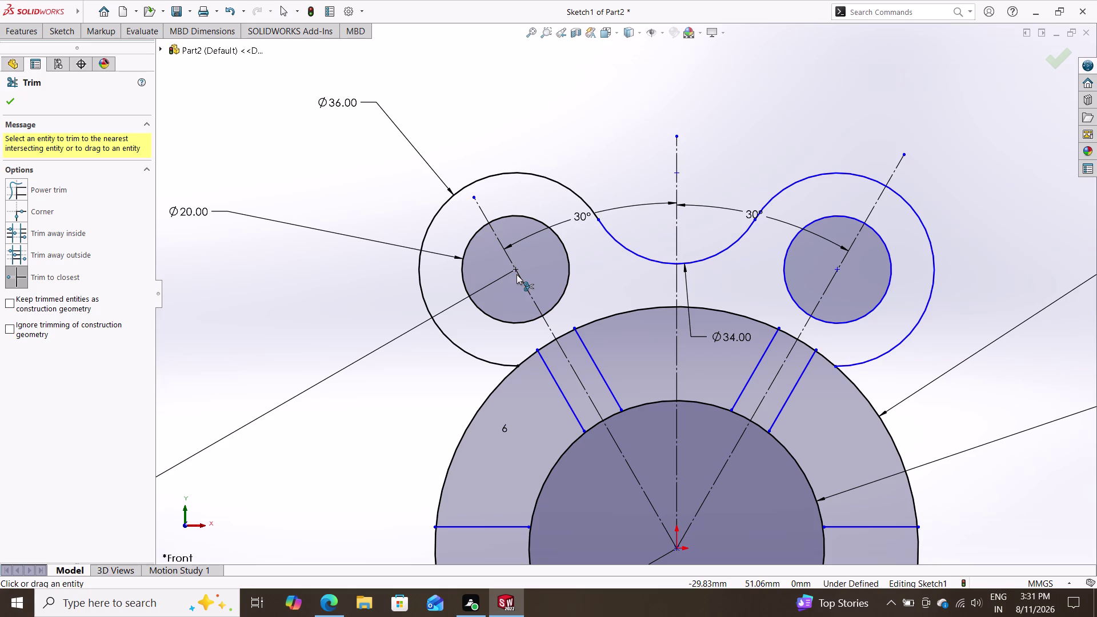
key(Escape)
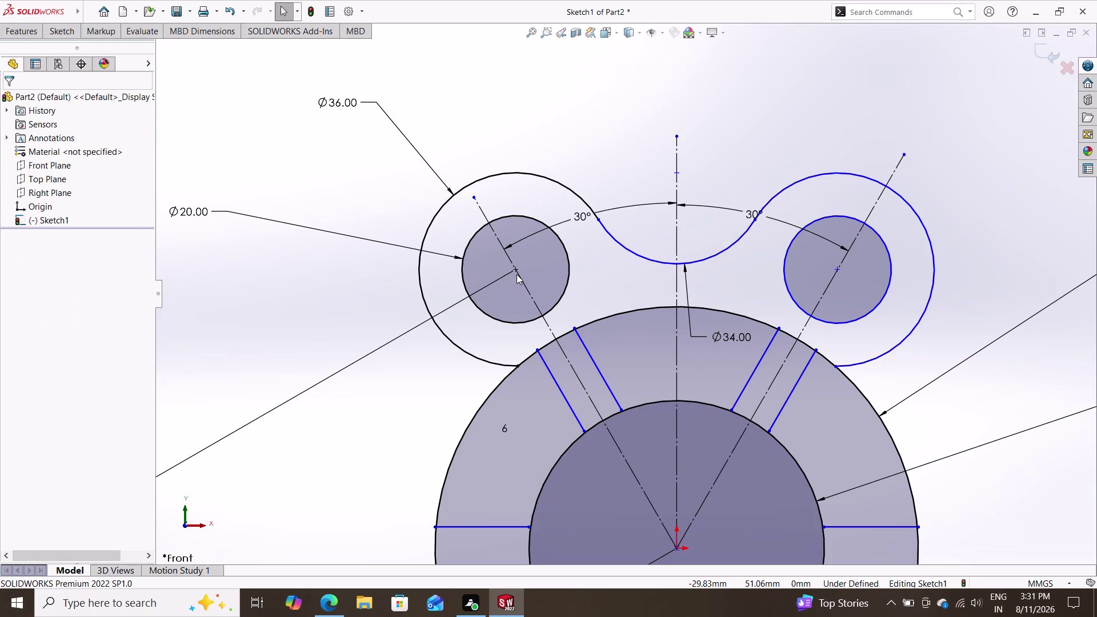
Draw a circle to the left of the hub, below the upper-left boss.
click(60, 26)
click(131, 52)
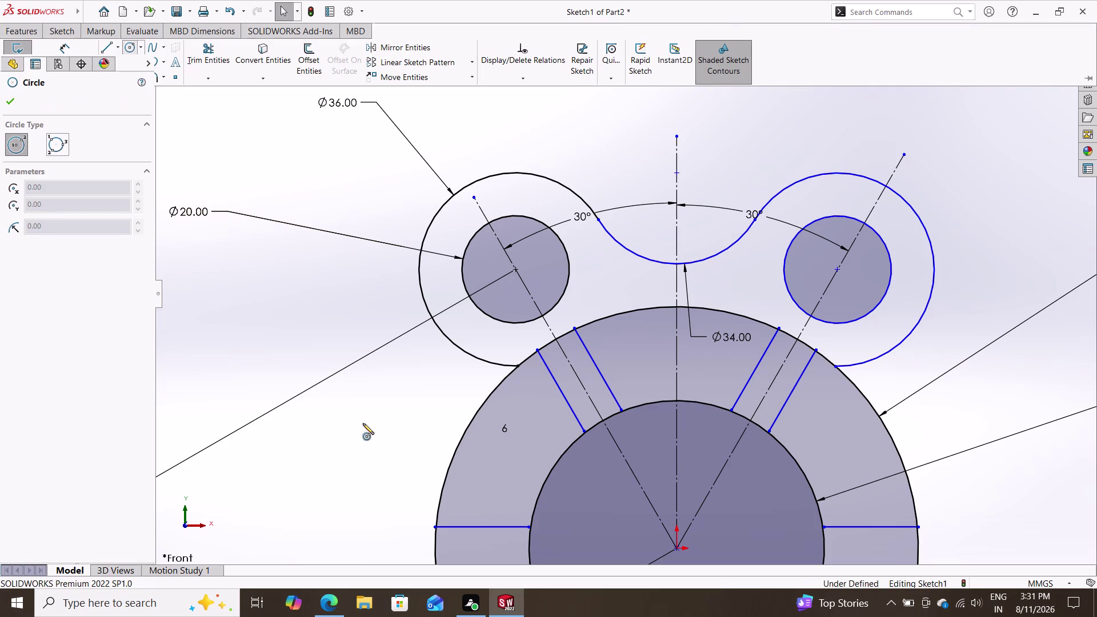
click(355, 389)
click(415, 397)
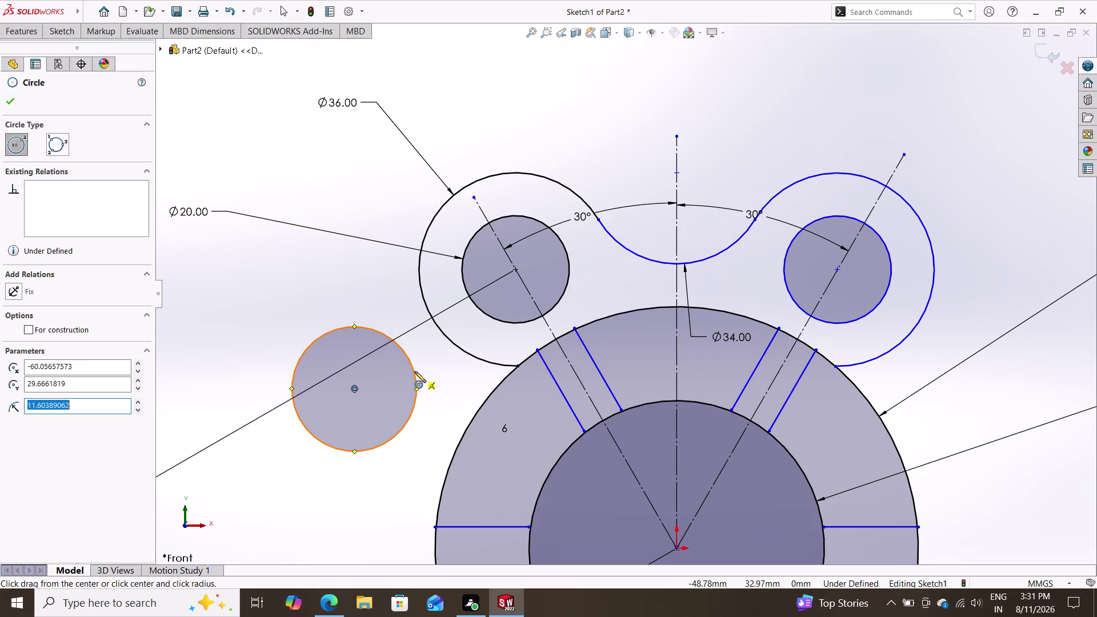
Dimension the new circle's diameter to 28 mm, entered as 14+14.
click(54, 32)
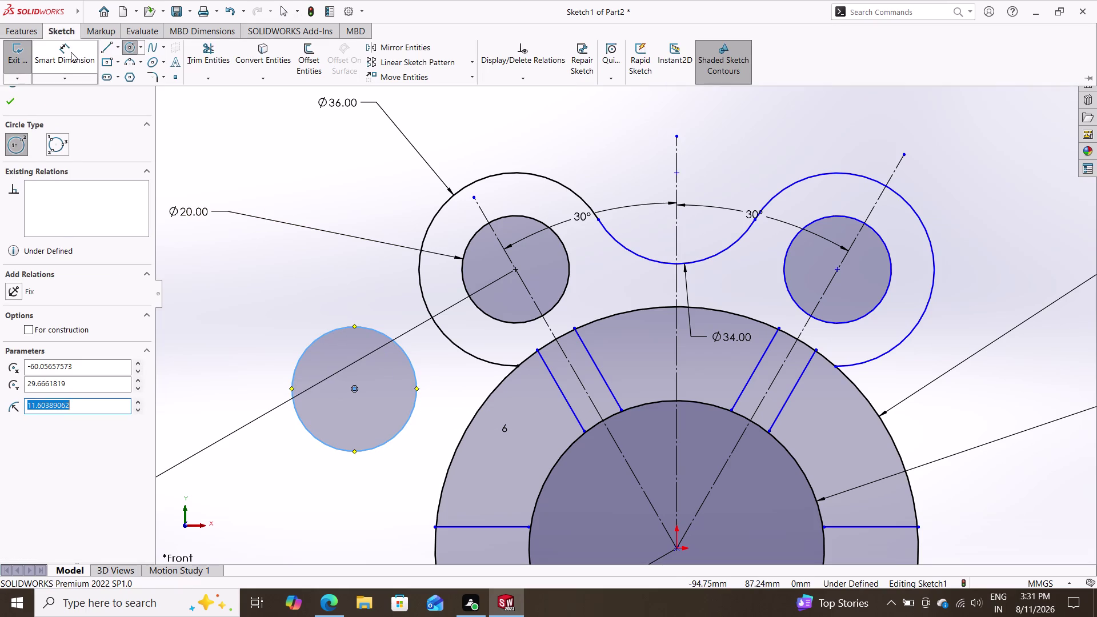
click(71, 52)
click(335, 330)
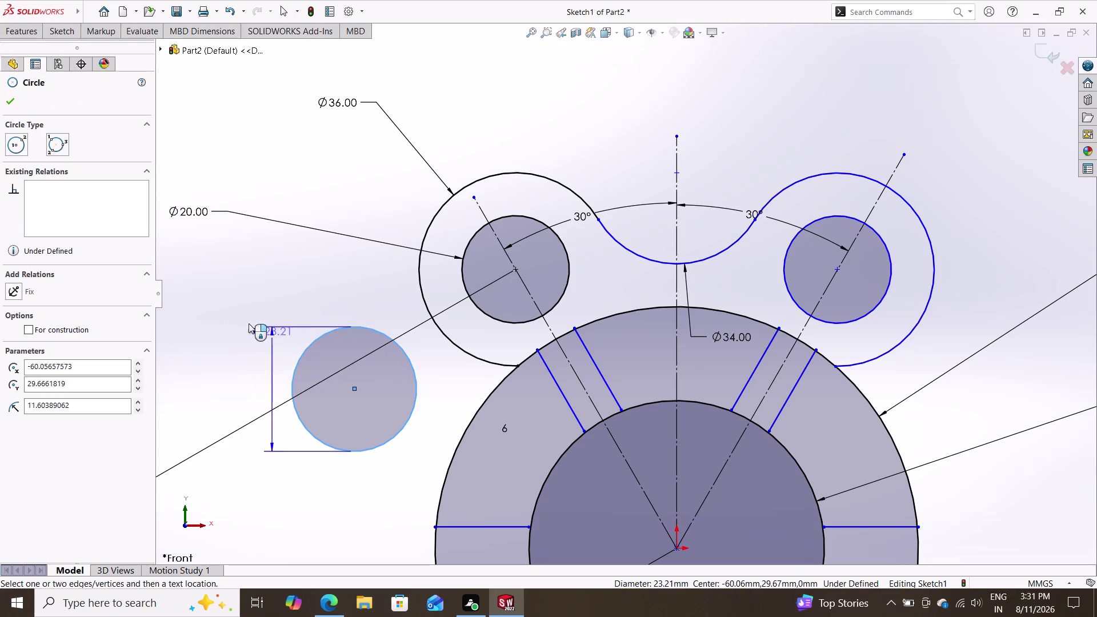
click(210, 344)
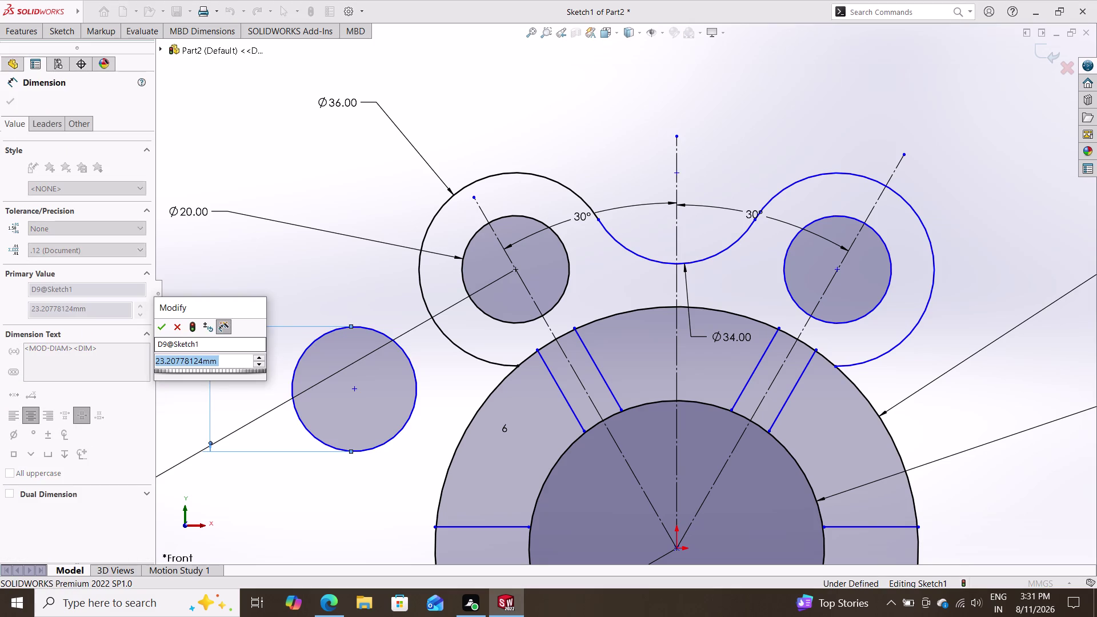
text(14)
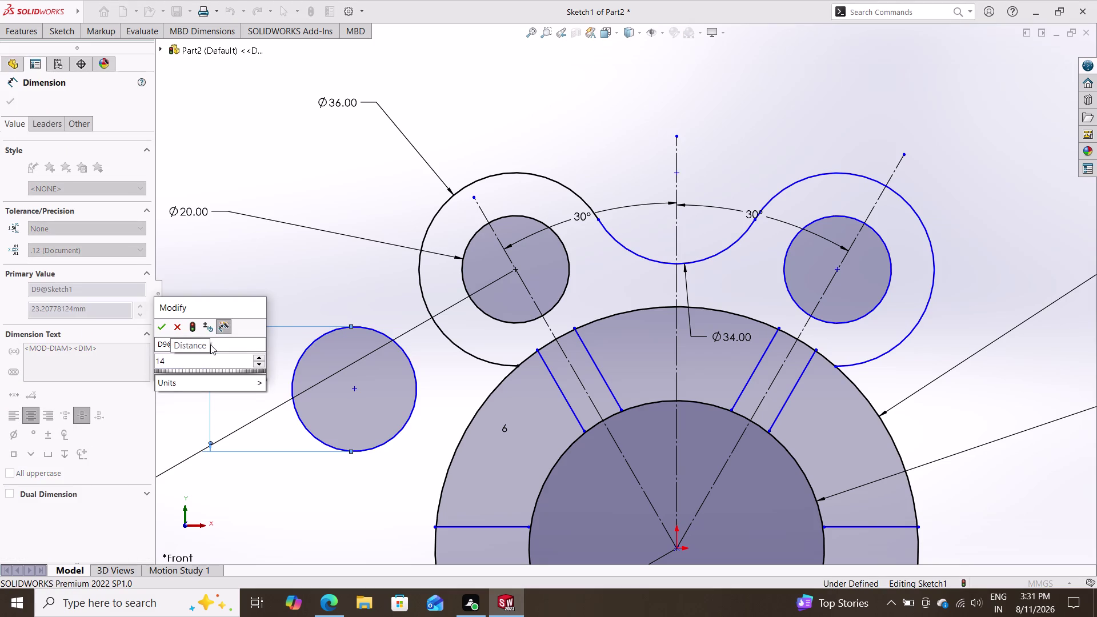
text(+14)
key(Return)
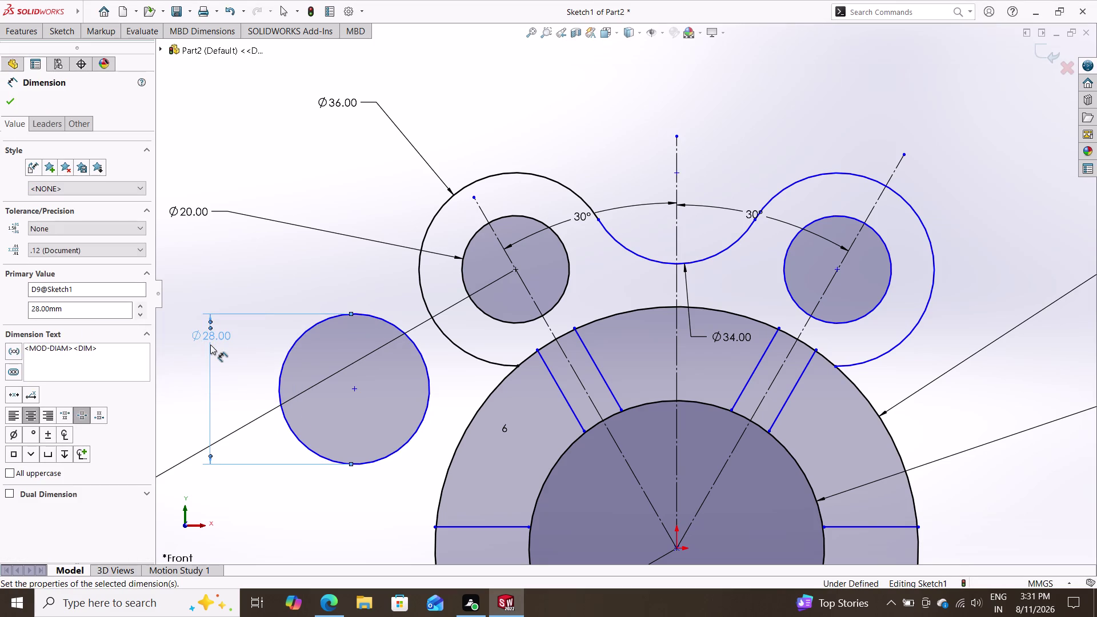
key(Escape)
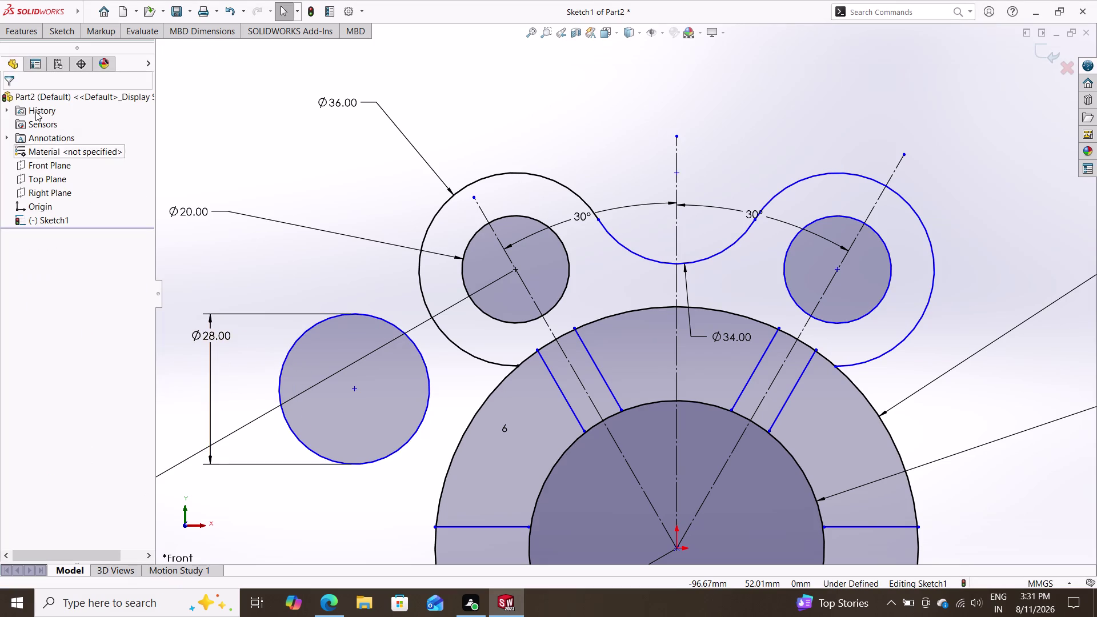
click(72, 37)
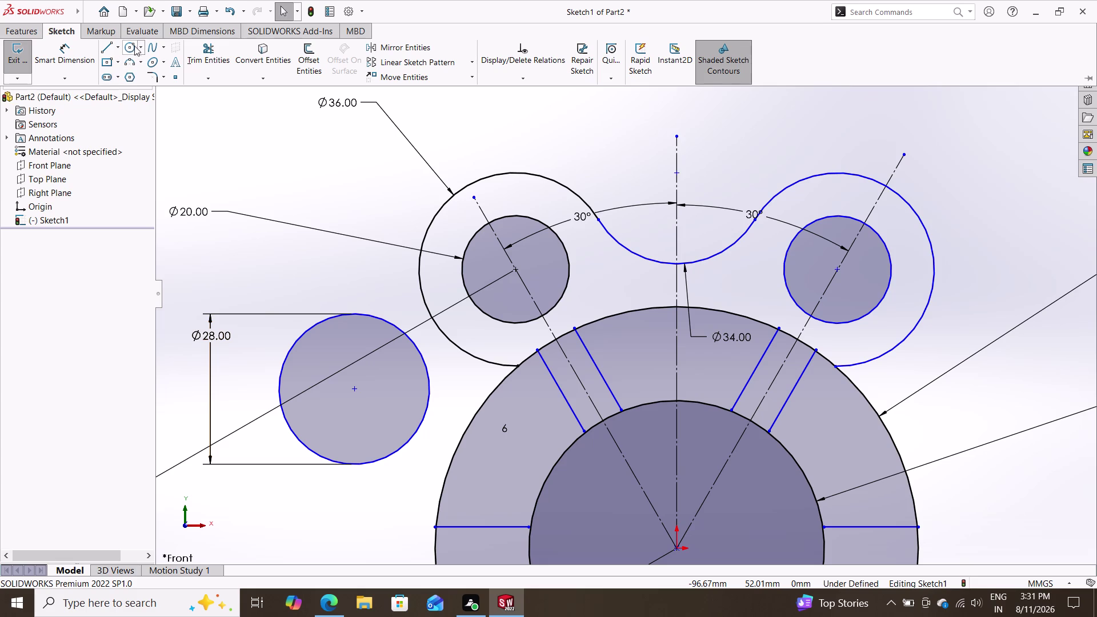
Try making the Ø28 circle tangent to the boss arc and hub, dismissing the error warnings.
click(422, 356)
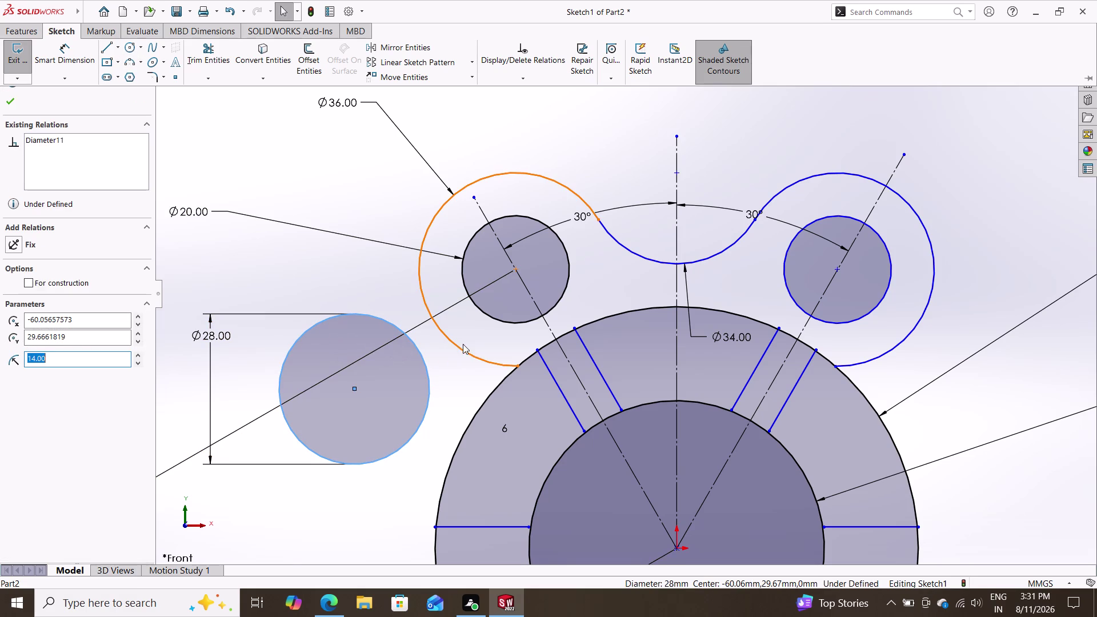
click(464, 349)
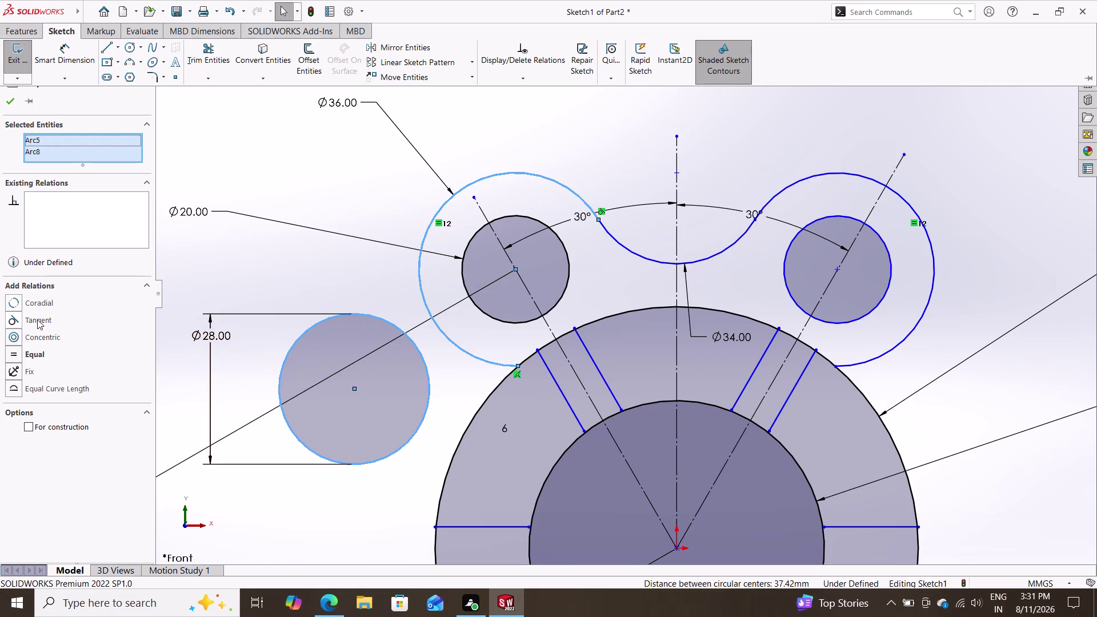
click(40, 324)
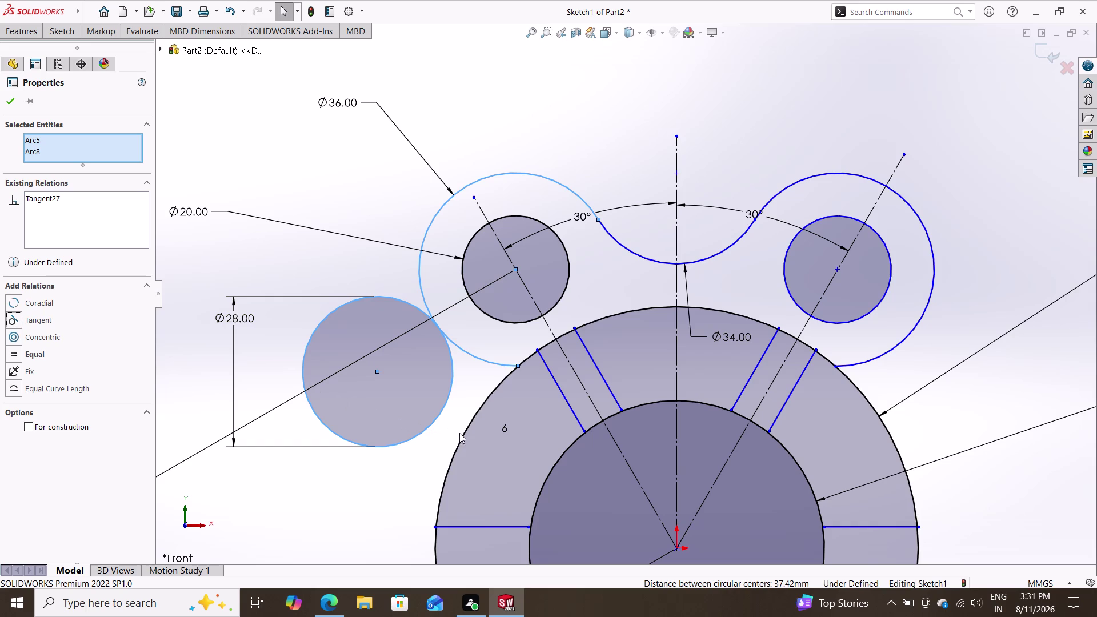
double_click(462, 432)
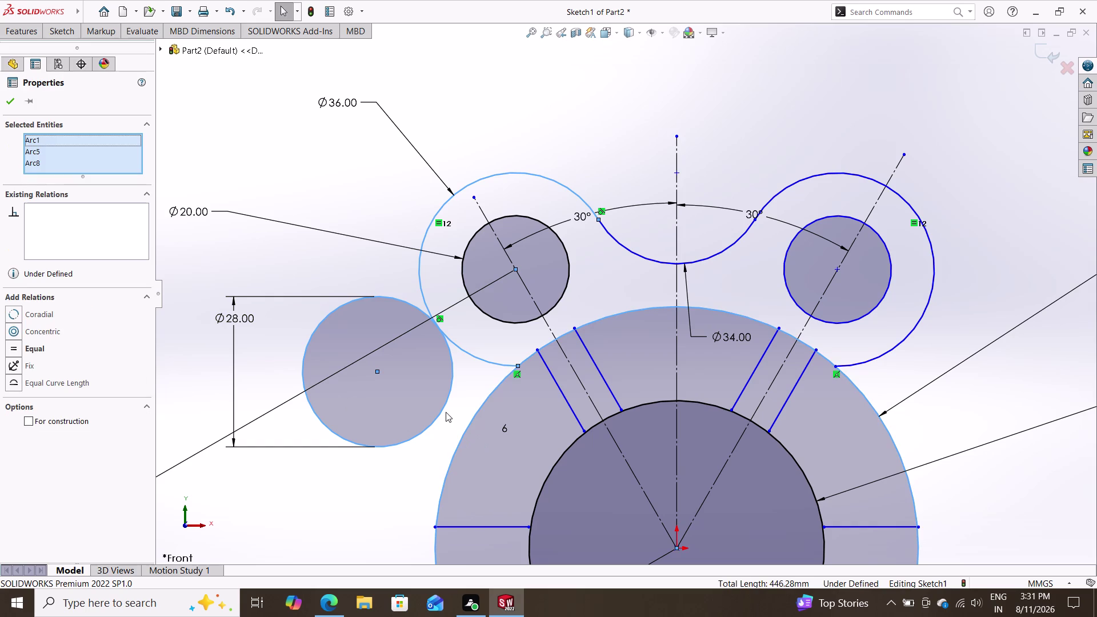
click(442, 409)
click(58, 321)
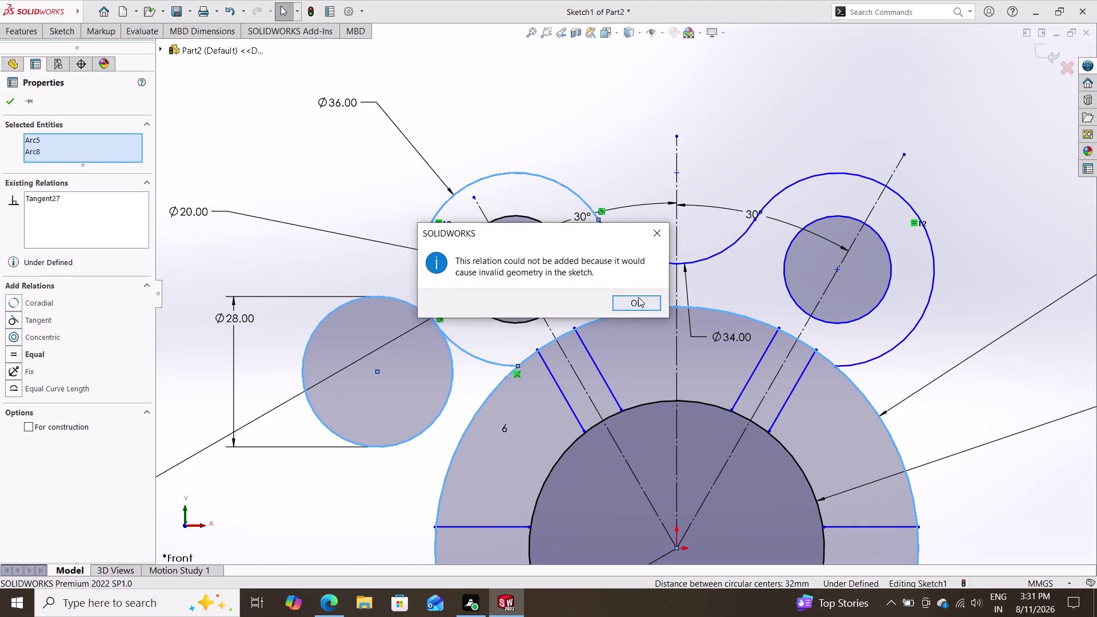
click(659, 236)
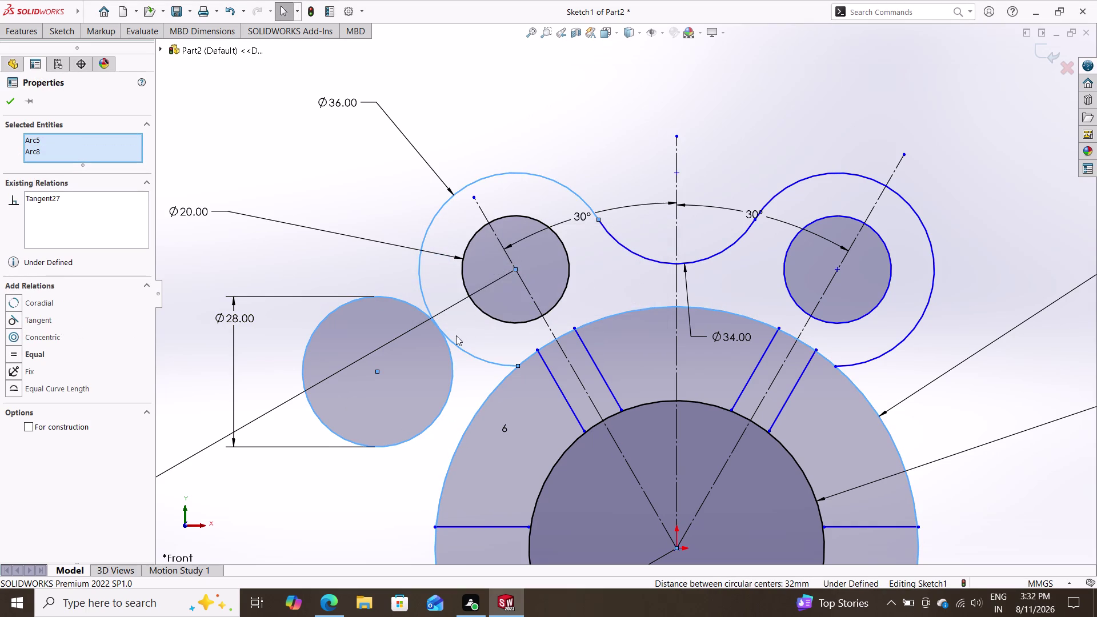
click(46, 321)
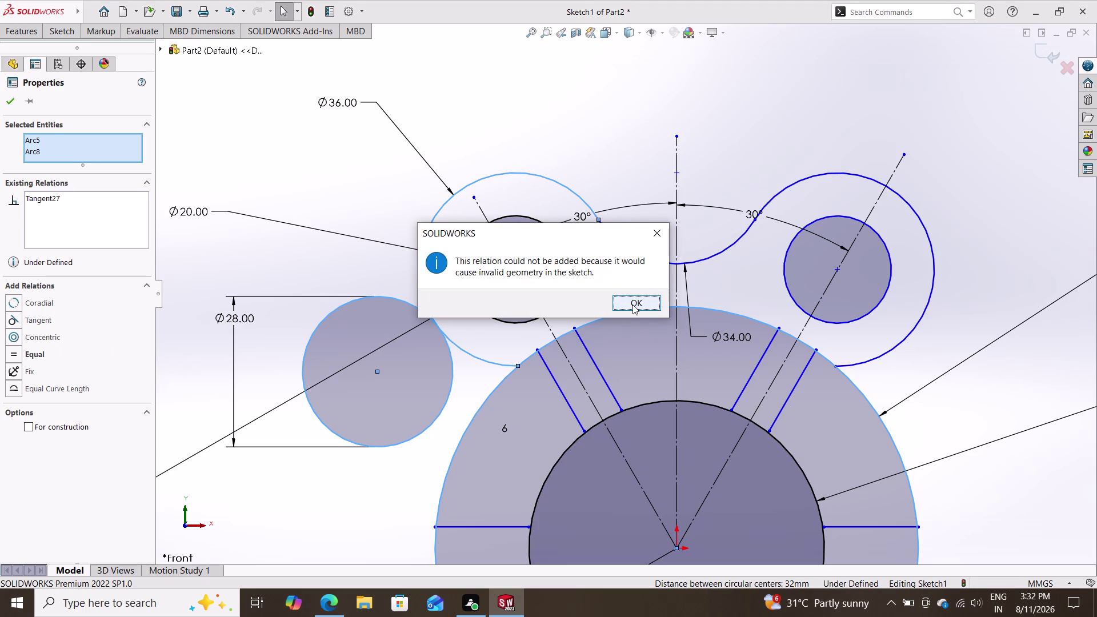
click(632, 304)
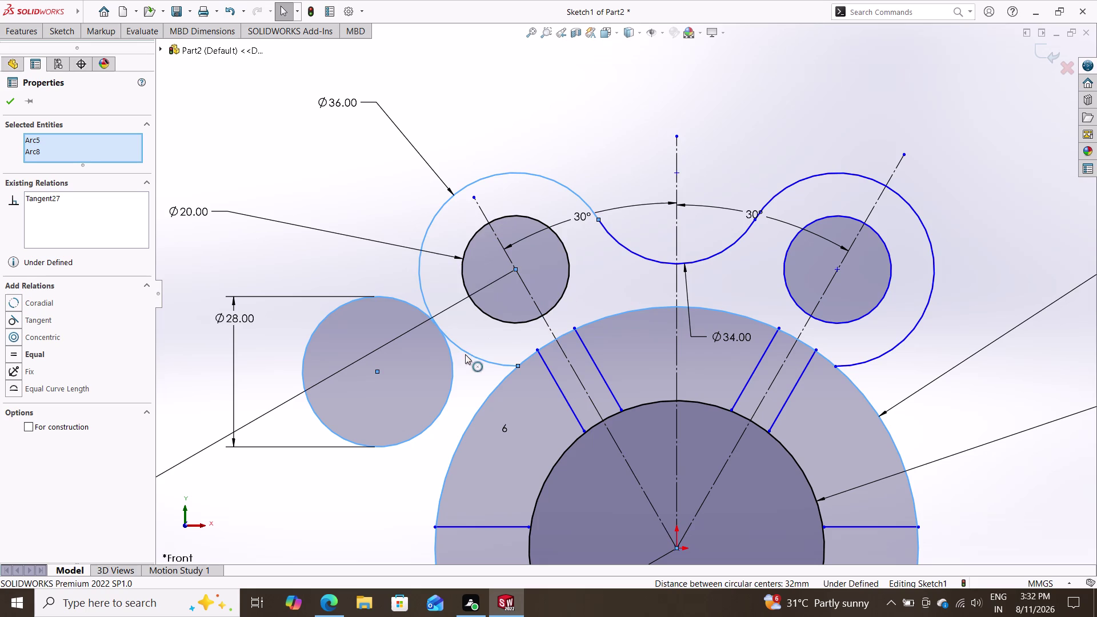
key(Escape)
Delete the 28 mm circle and its dimension, confirming the deletion.
click(452, 366)
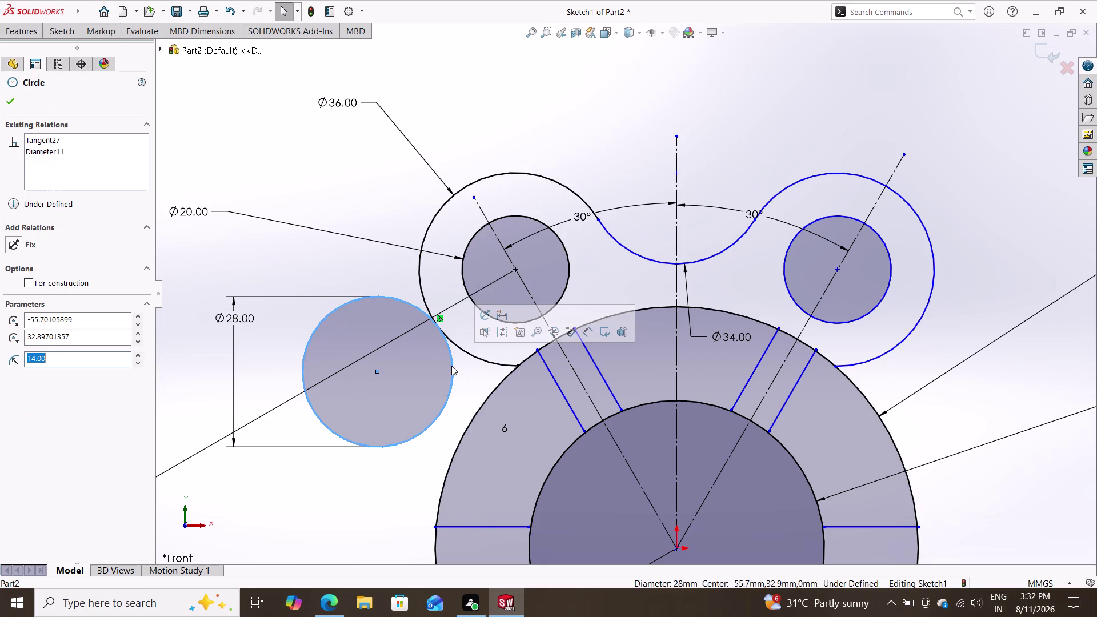
key(Delete)
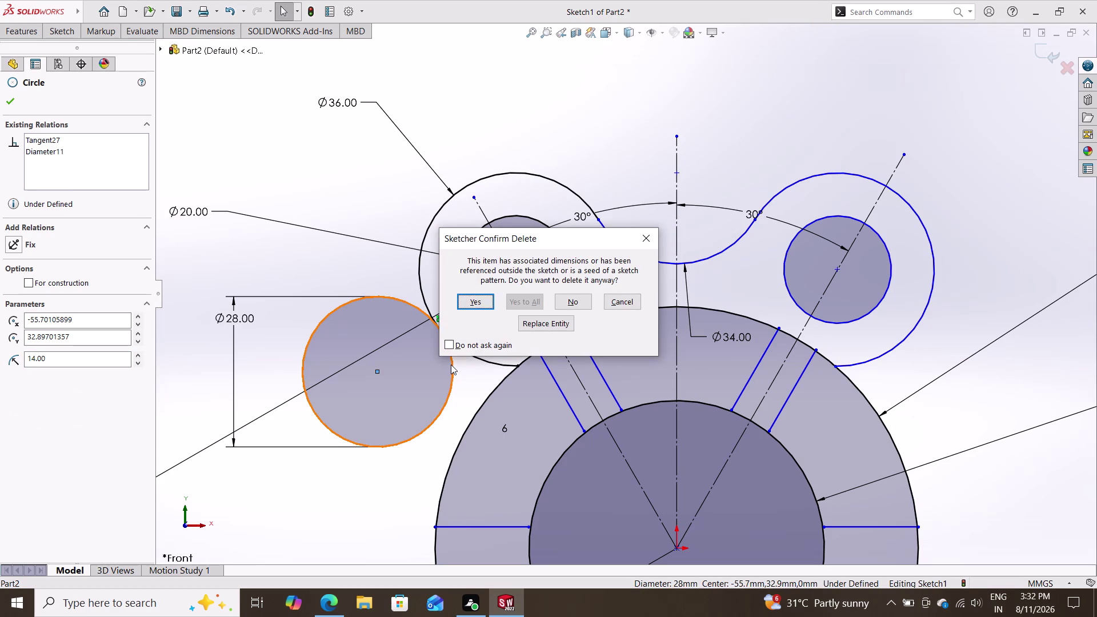
click(487, 305)
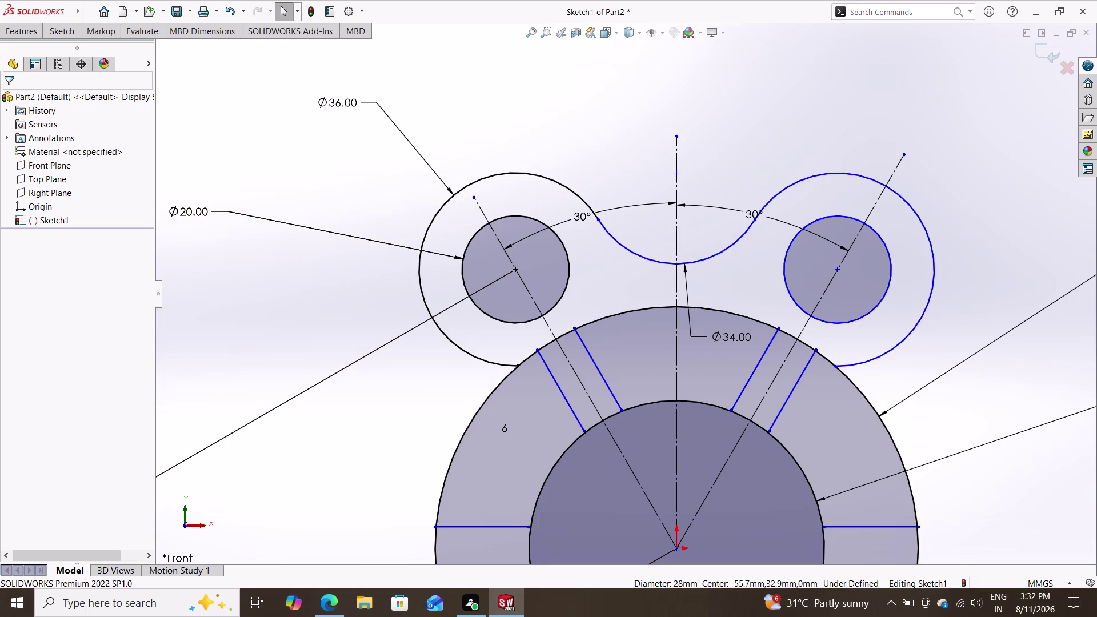
click(54, 24)
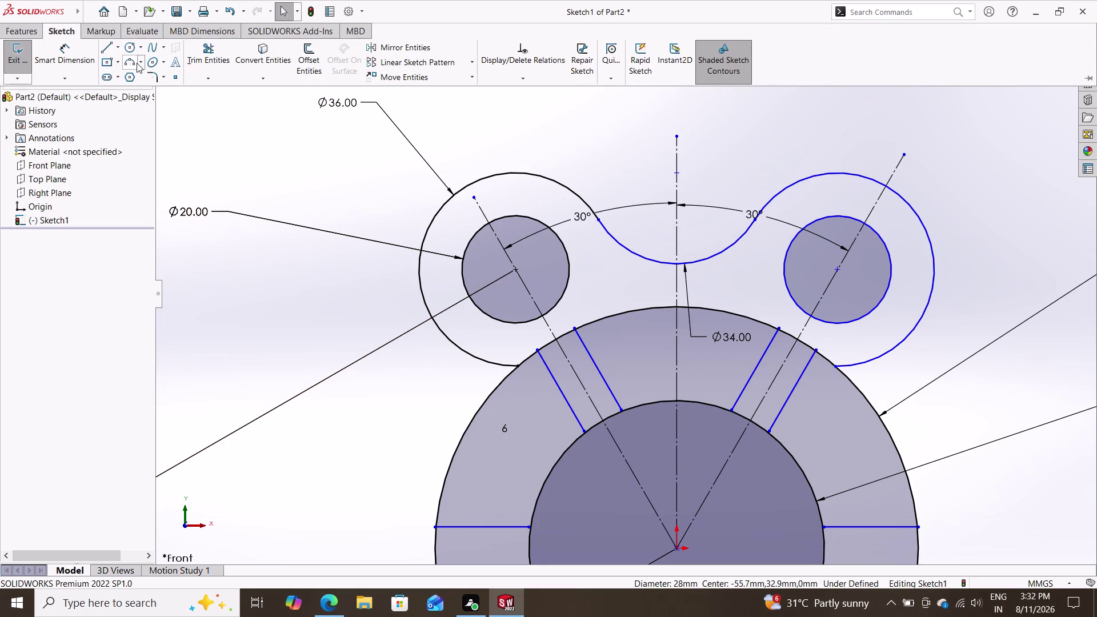
Draw a 14 mm-radius three-point arc from the left Ø36 boss outline to the Ø90 hub circle.
click(126, 61)
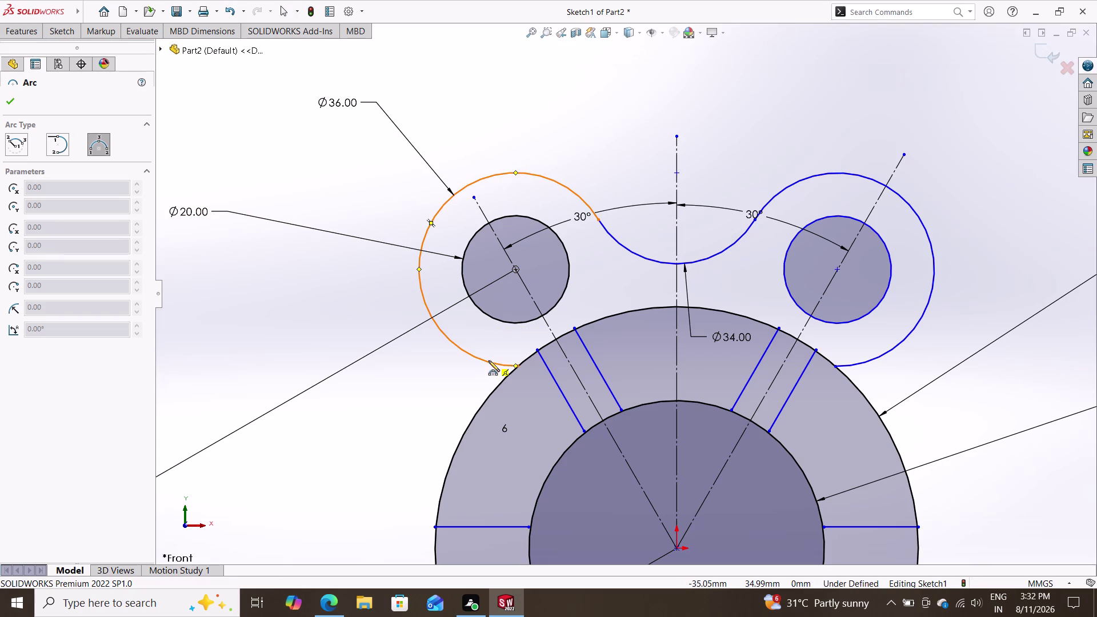
click(489, 360)
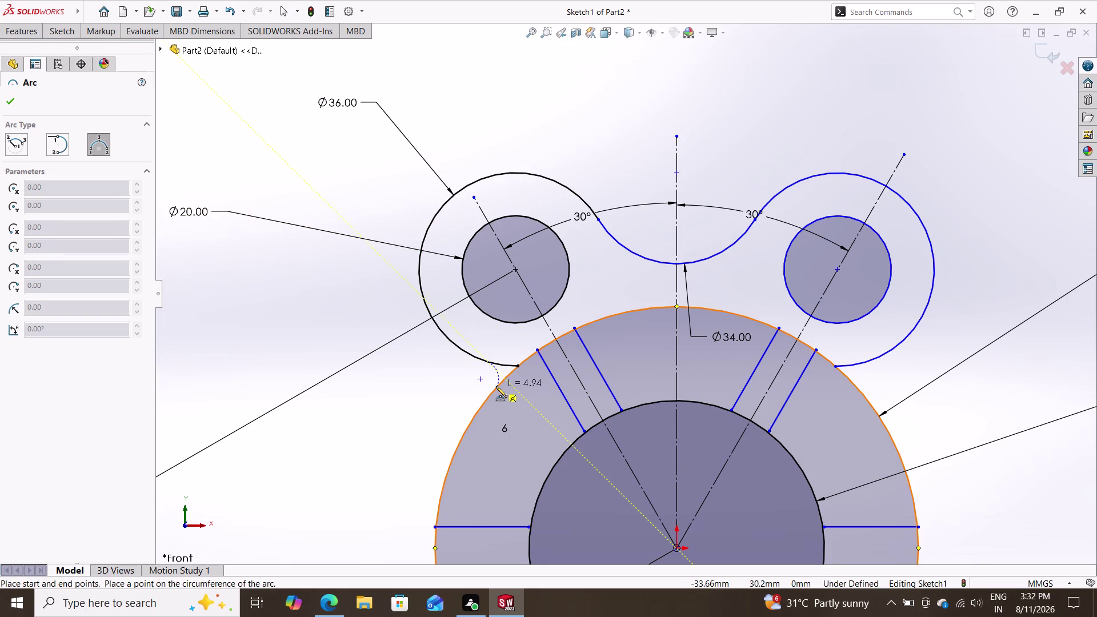
click(495, 386)
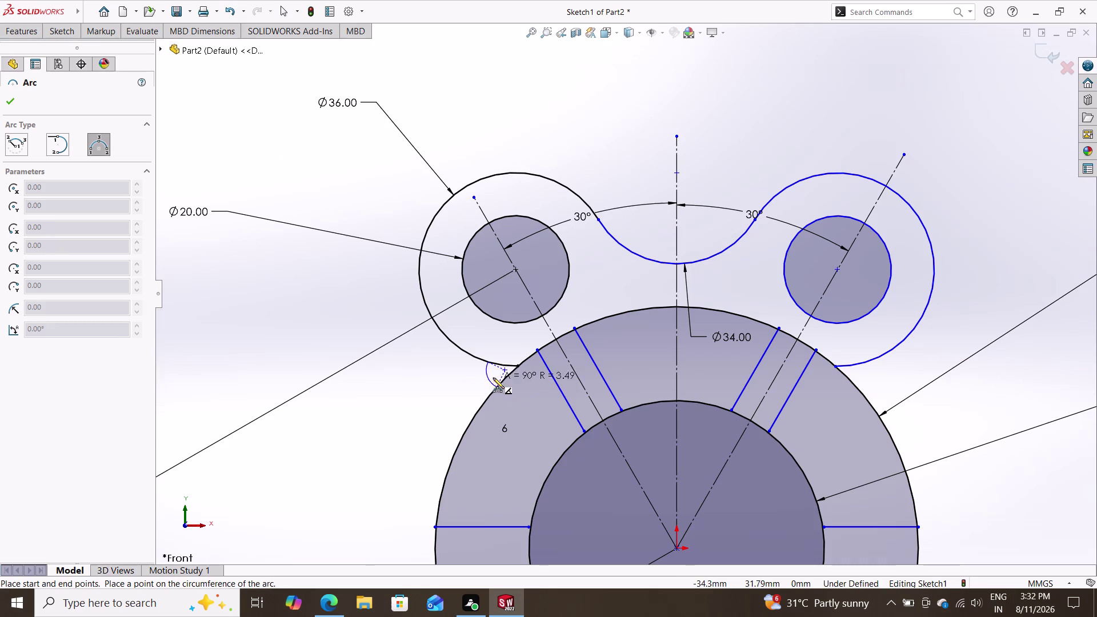
click(497, 370)
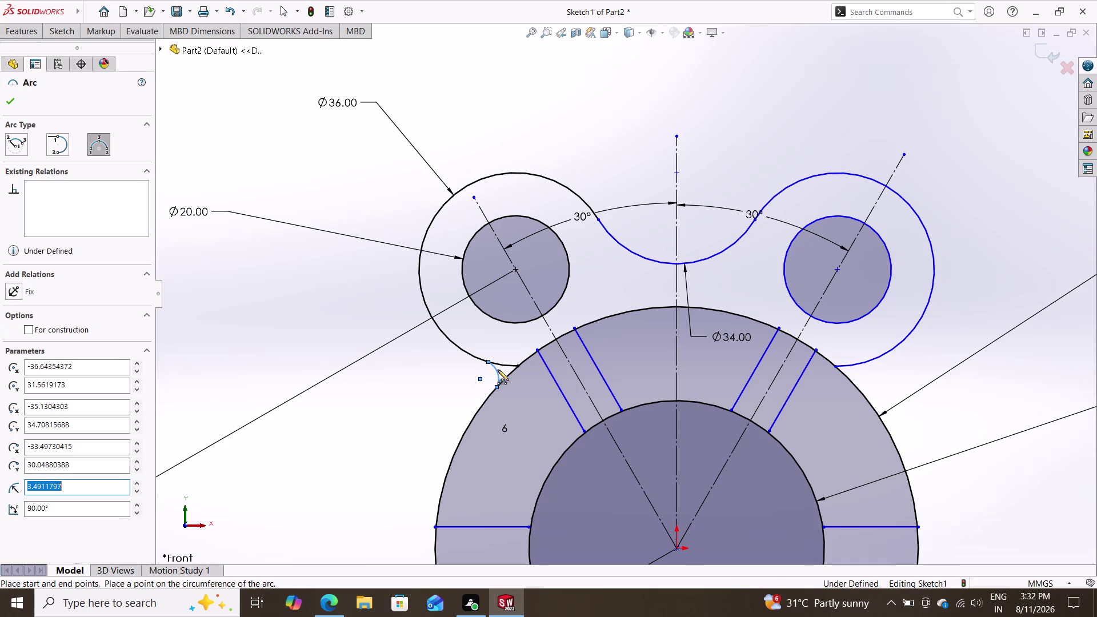
text(1)
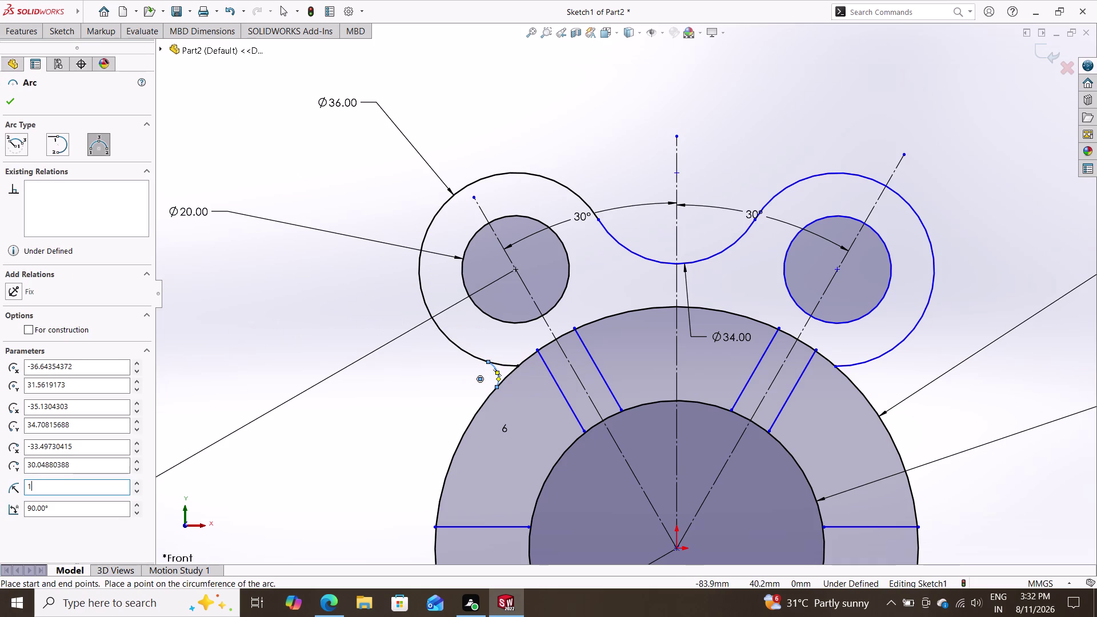
text(4)
key(Return)
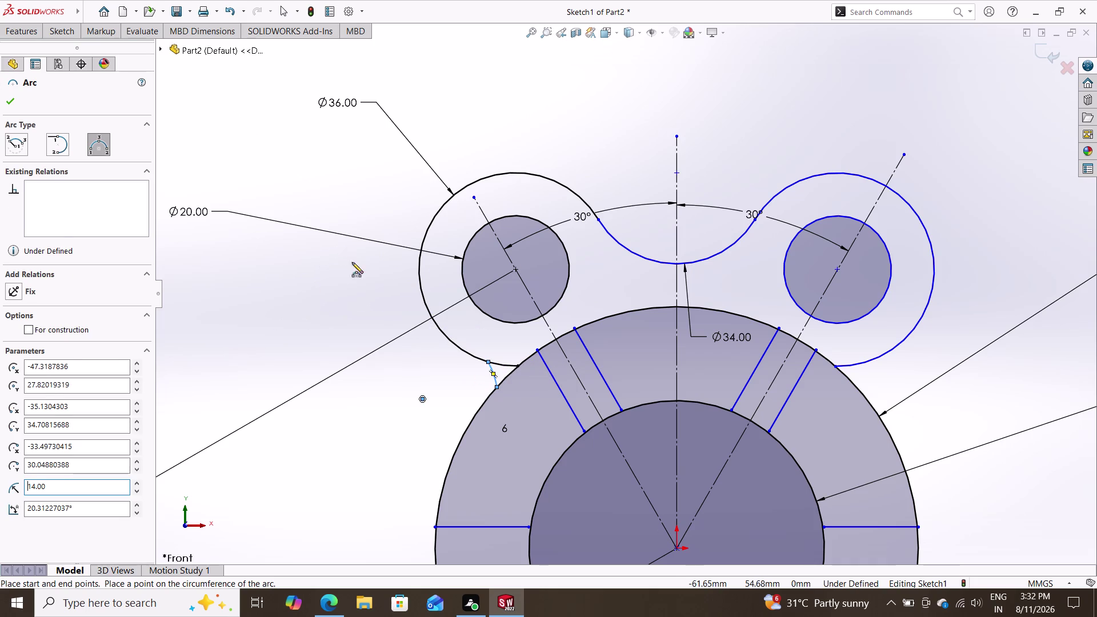
key(Escape)
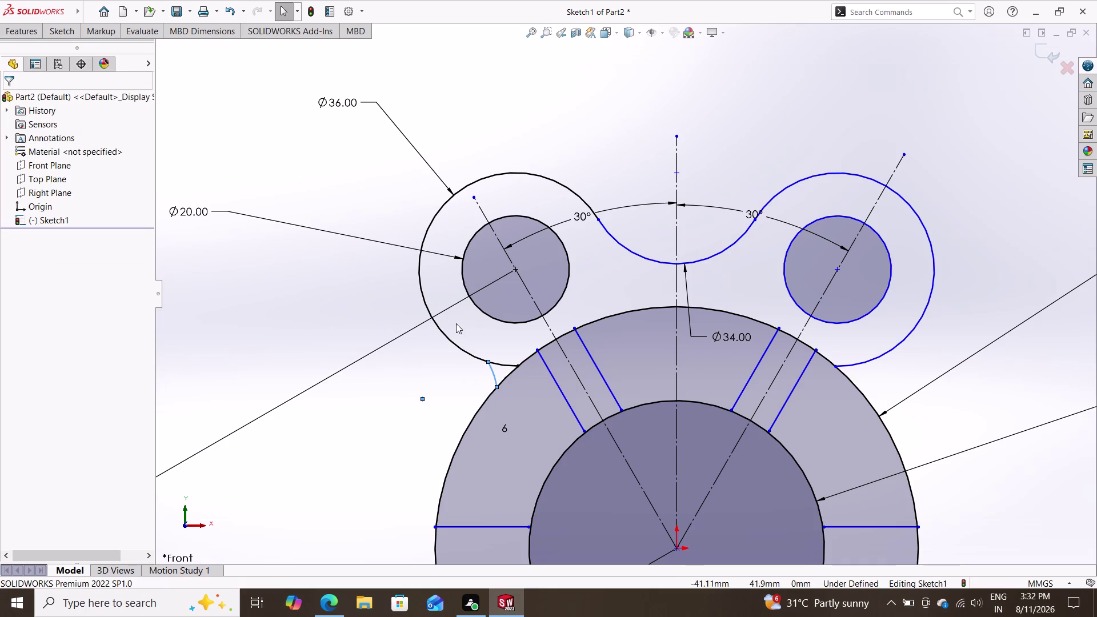
click(57, 31)
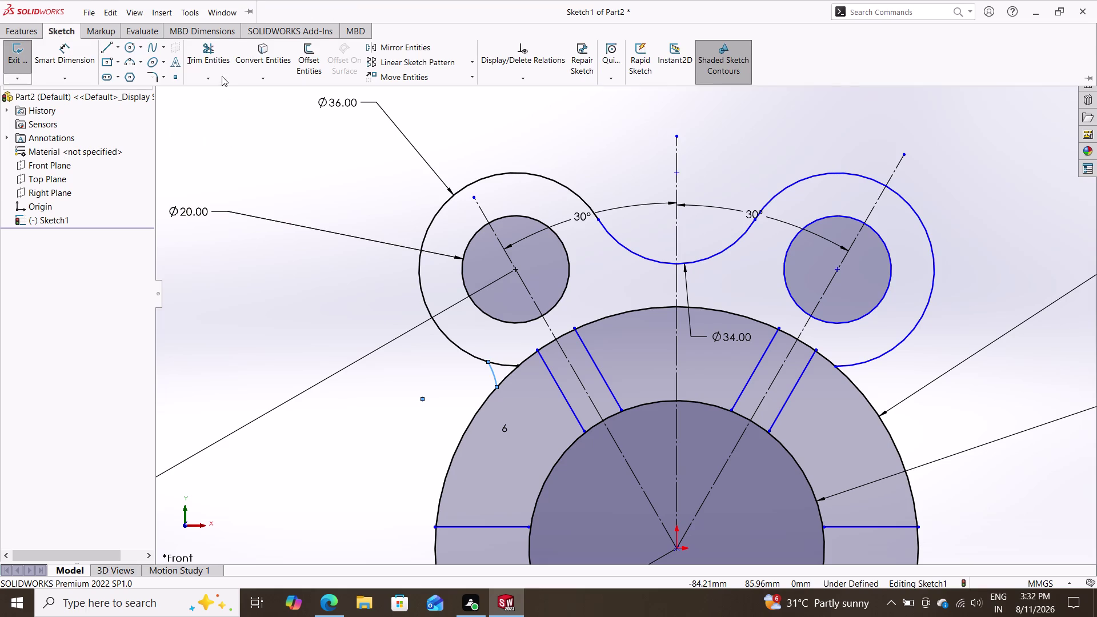
Trim the left boss outline back past the new 14 mm arc.
click(214, 56)
click(502, 361)
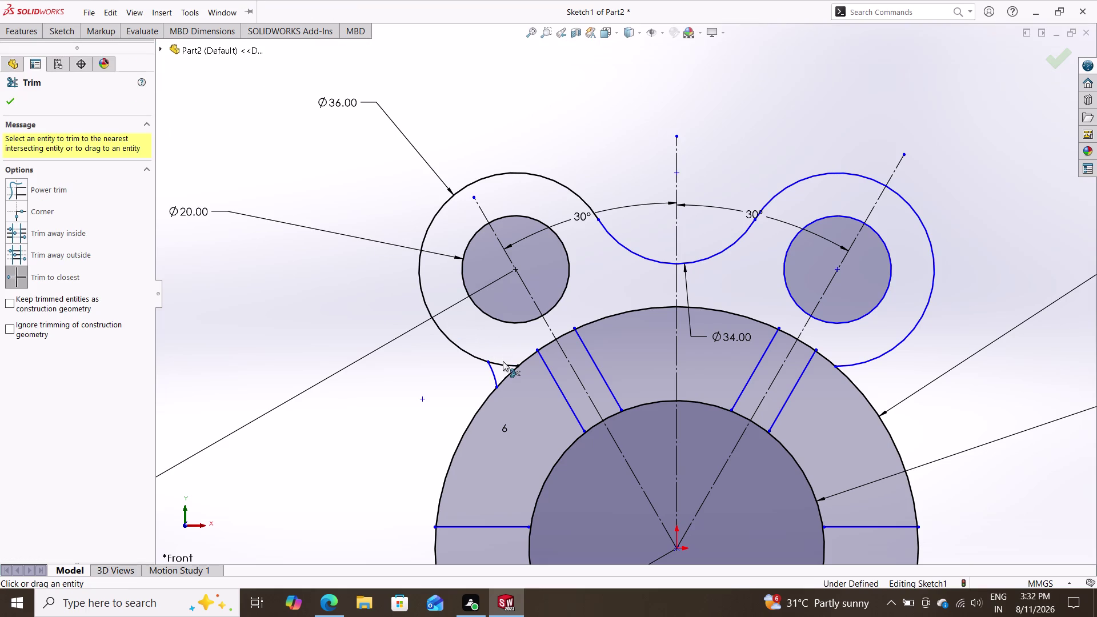
click(503, 364)
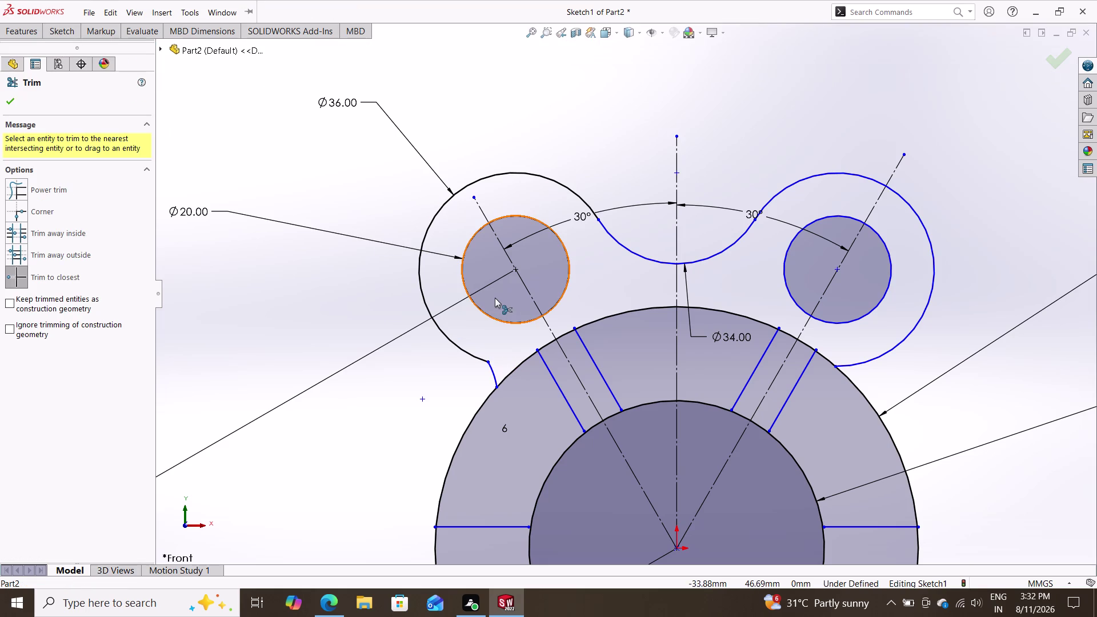
key(Escape)
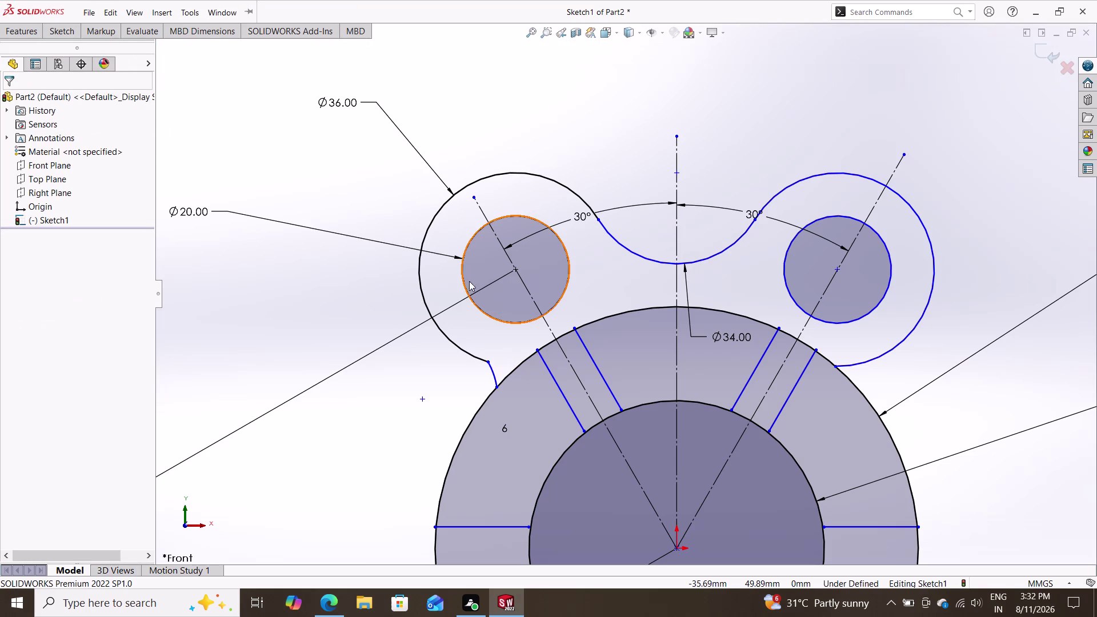
Zoom in and out to review the trimmed, still under-defined sketch.
scroll(down, 3)
scroll(up, 3)
scroll(up, 3)
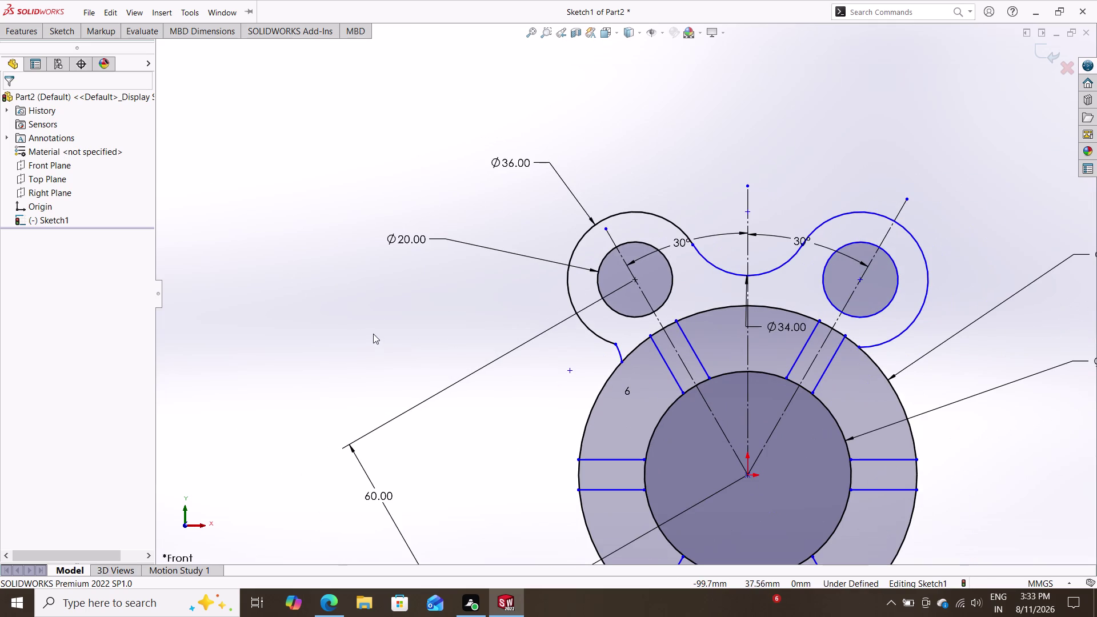
key(Escape)
key(Escape)
key(Escape)
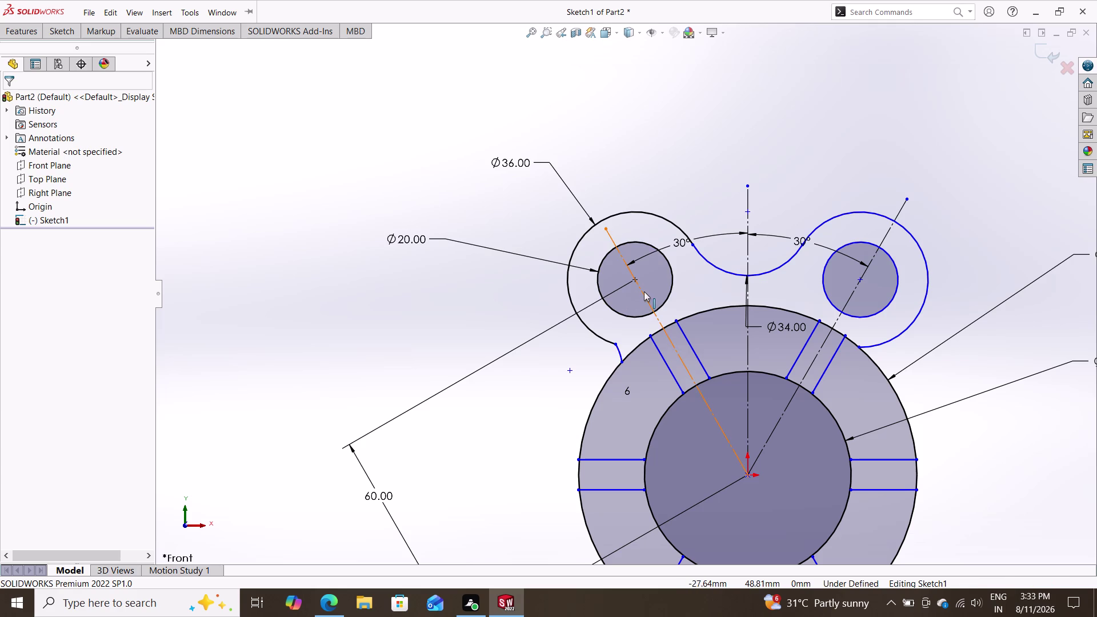
key(Escape)
key(Escape)
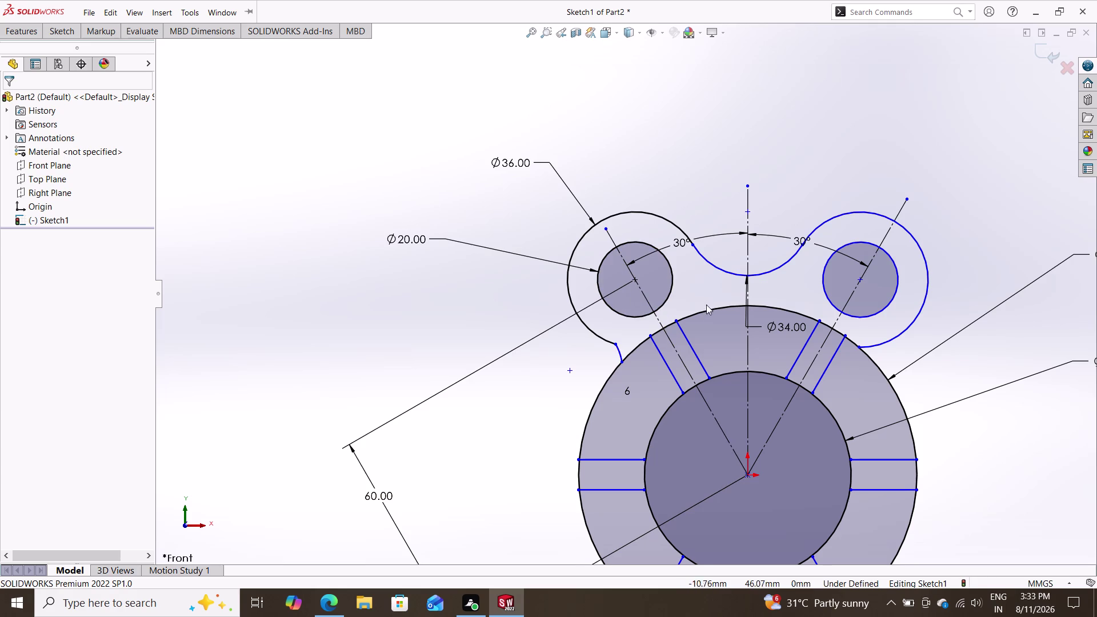
scroll(down, 3)
scroll(up, 3)
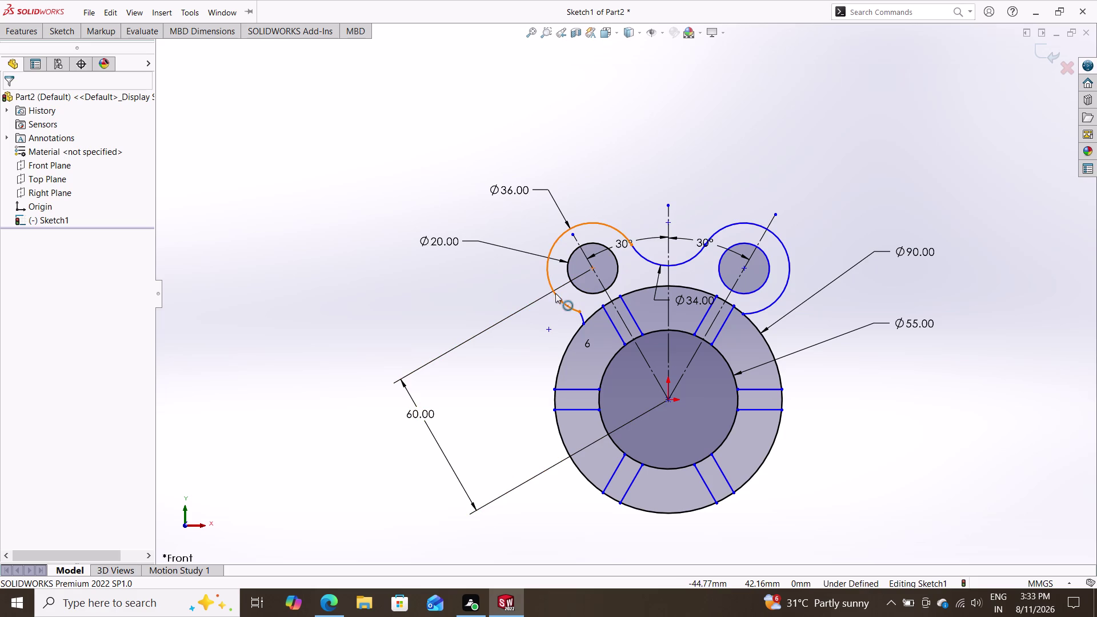
key(Escape)
key(Escape)
key(Escape)
key(Escape)
key(Escape)
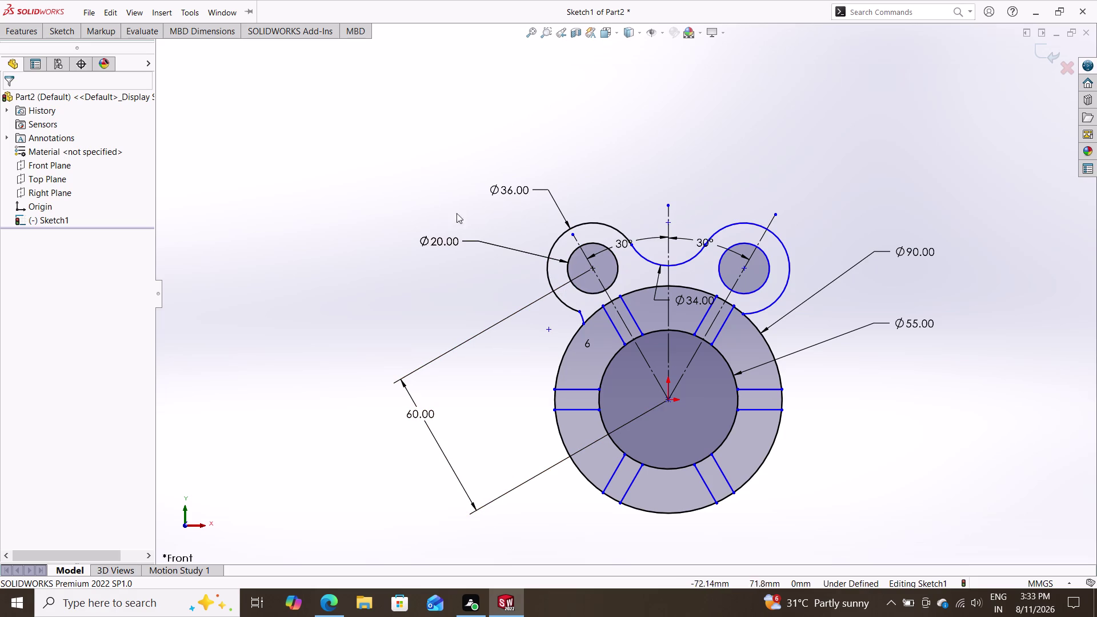
key(Escape)
key(Escape)
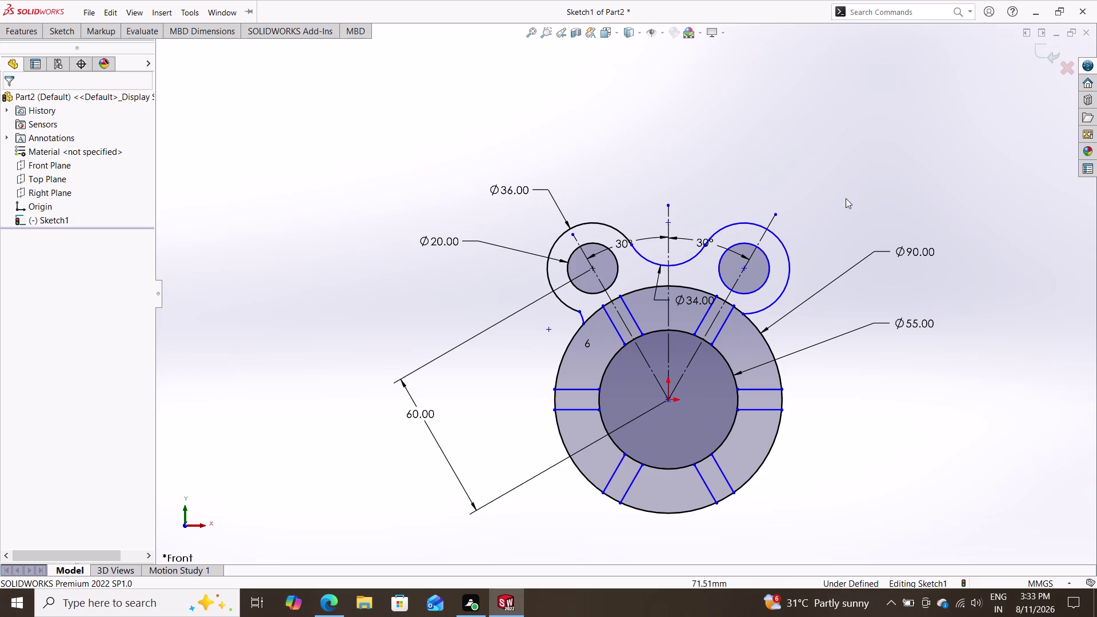
scroll(up, 3)
scroll(down, 3)
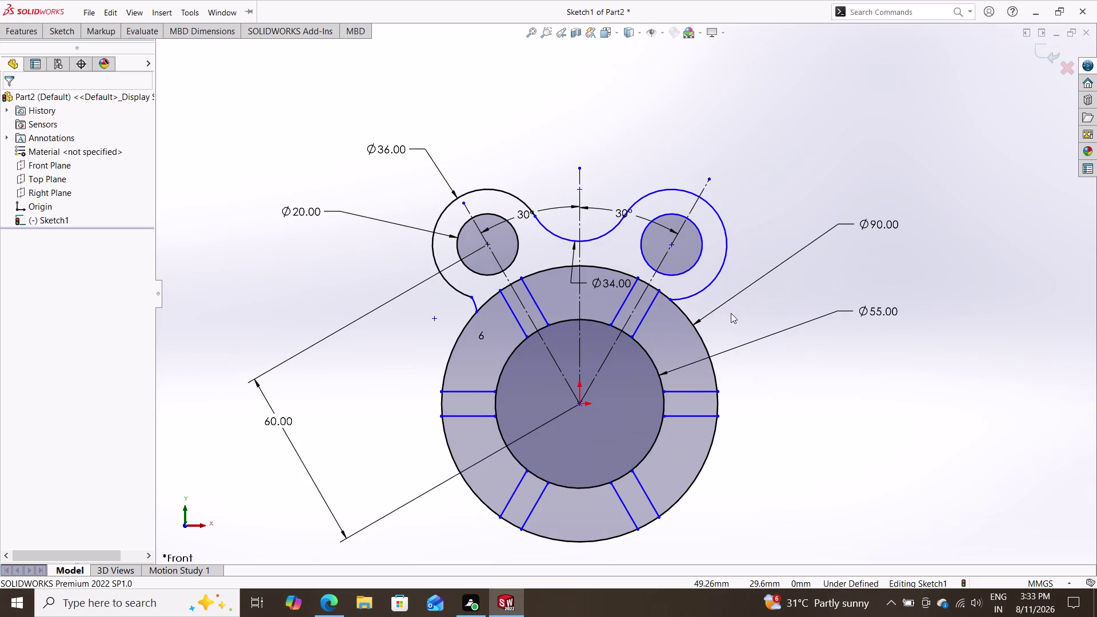
scroll(down, 3)
Start a three-point arc on the right boss outline, then cancel it.
click(61, 29)
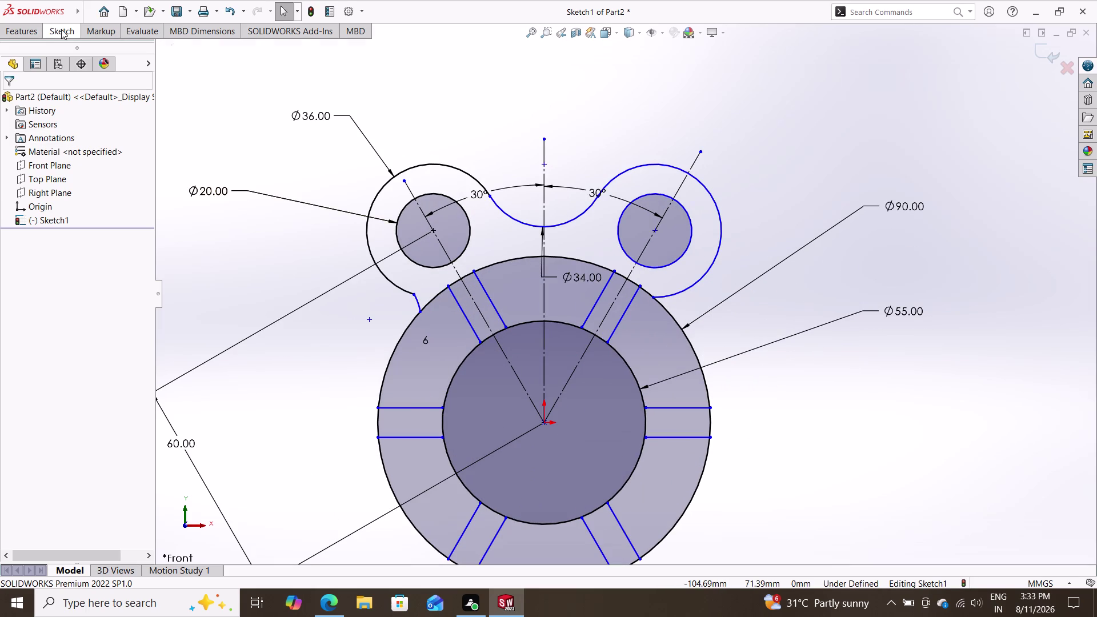
click(129, 65)
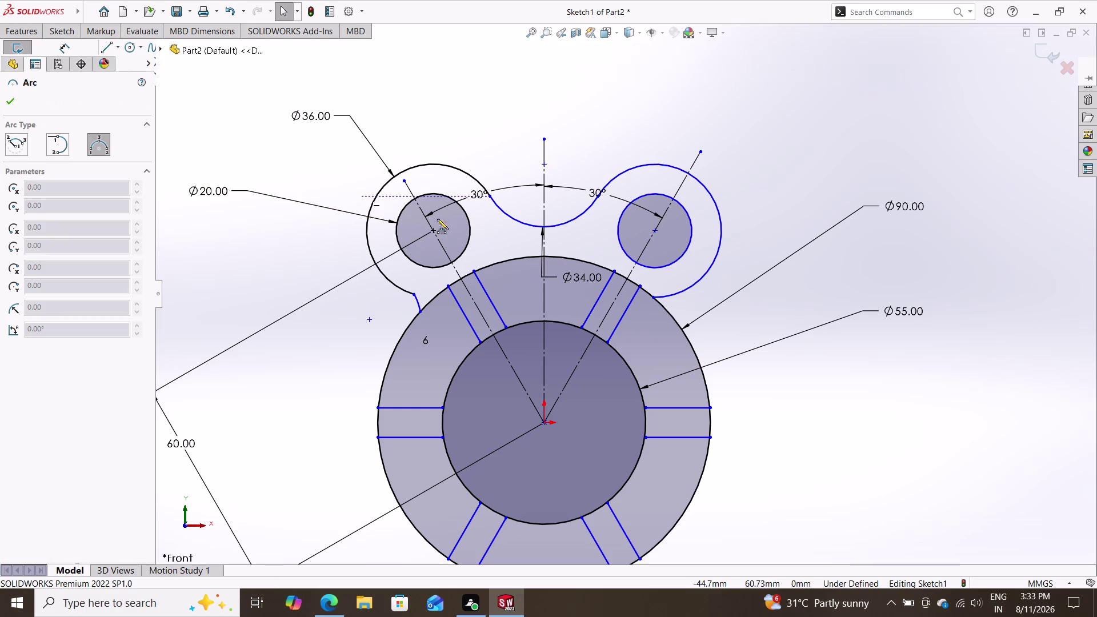
double_click(674, 321)
click(680, 293)
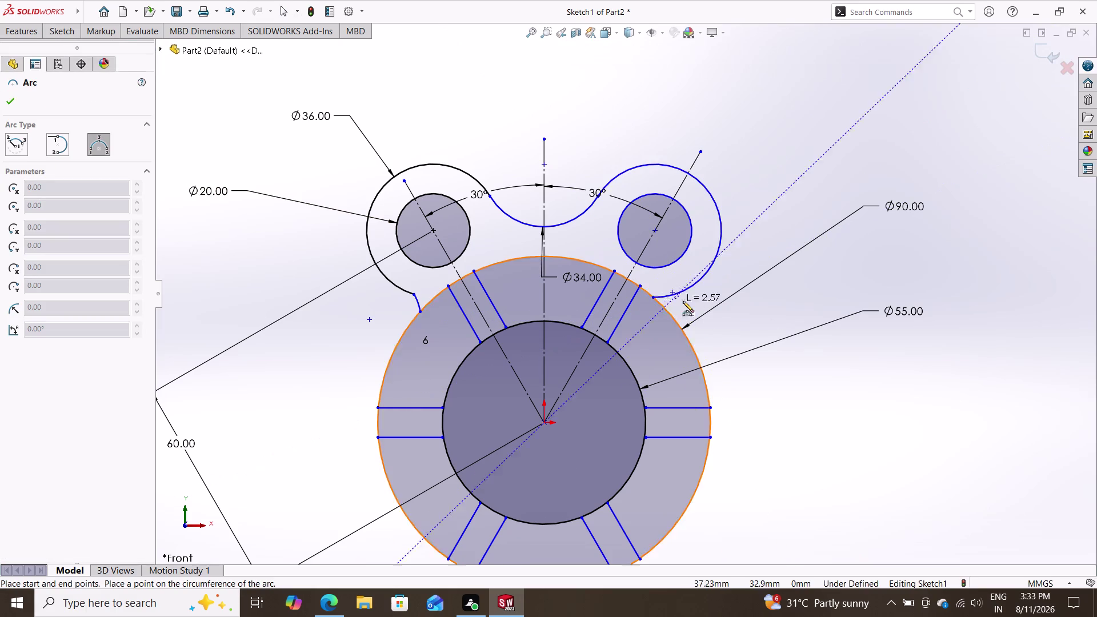
key(Escape)
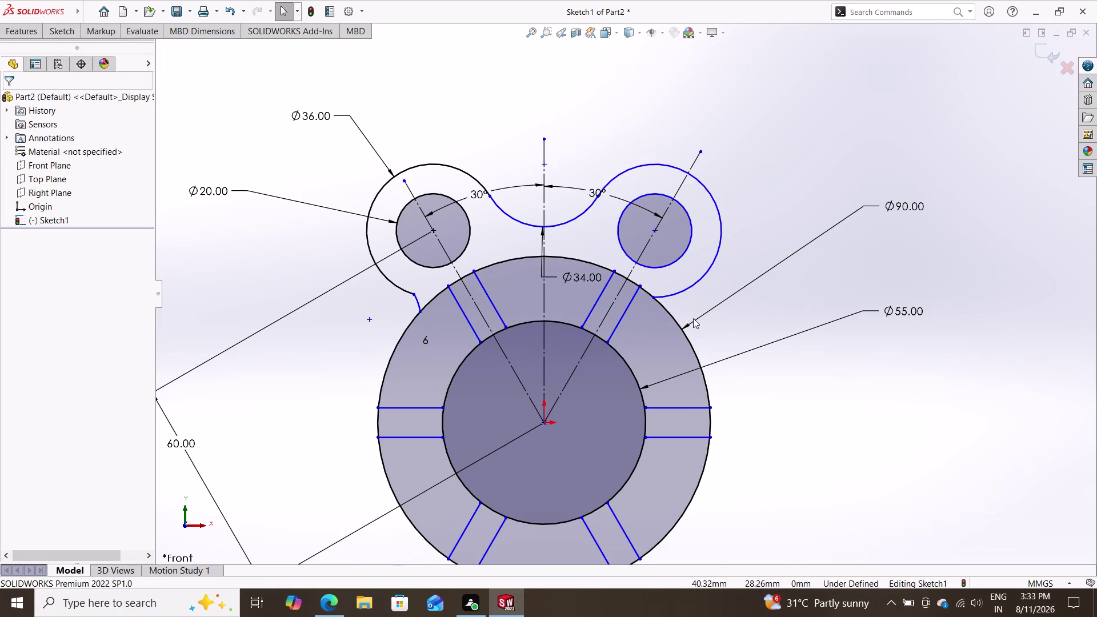
Draw a three-point arc from the right boss to the Ø90 circle with radius 14.
click(67, 35)
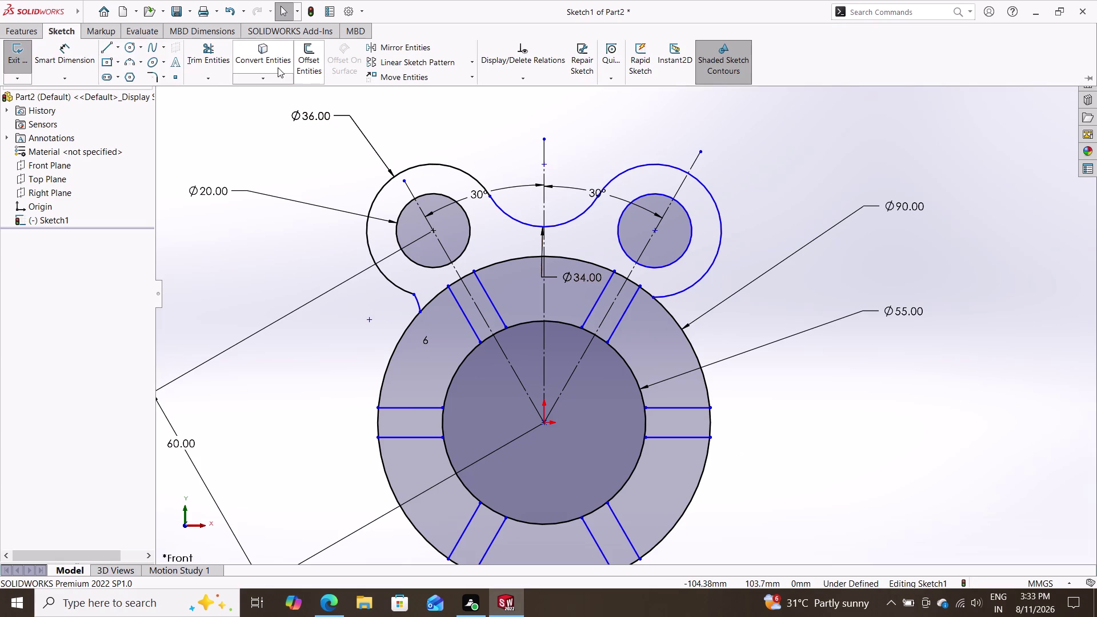
click(133, 62)
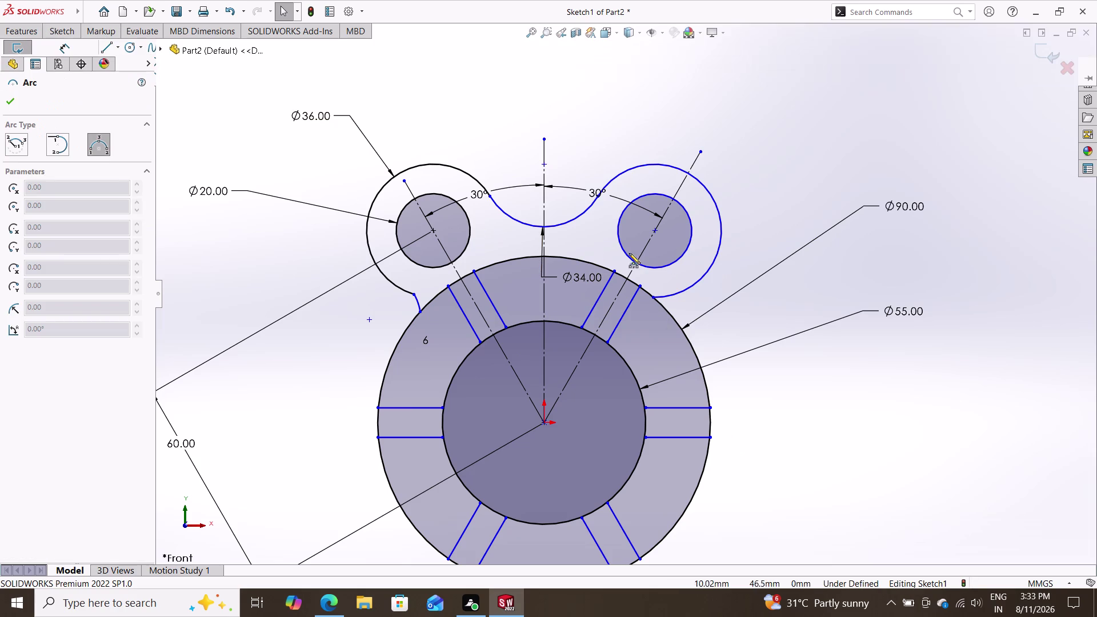
click(678, 293)
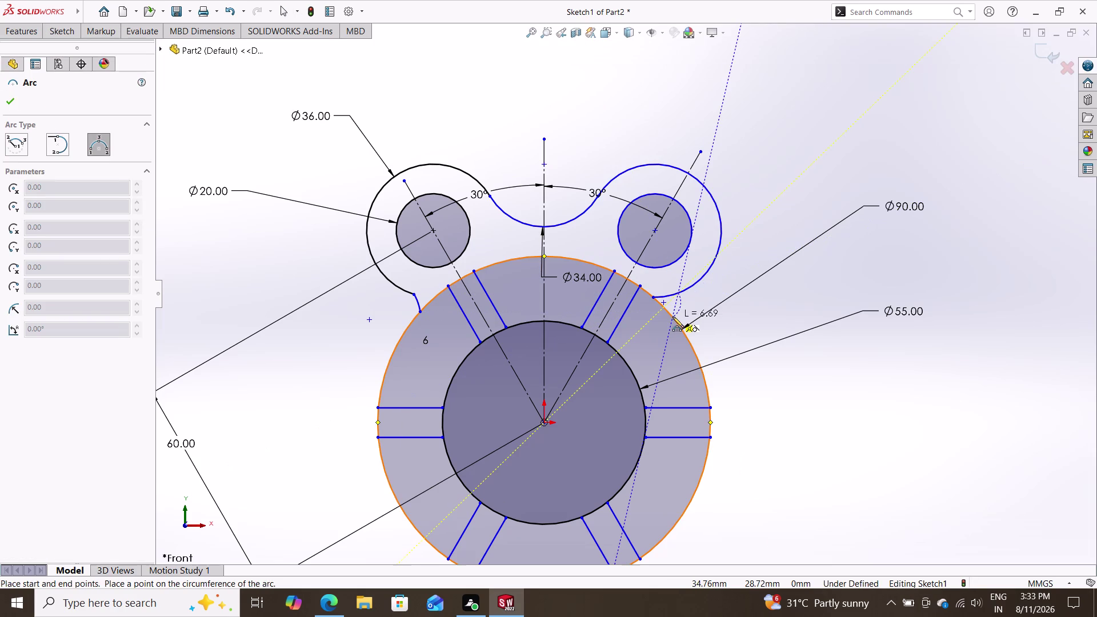
click(672, 317)
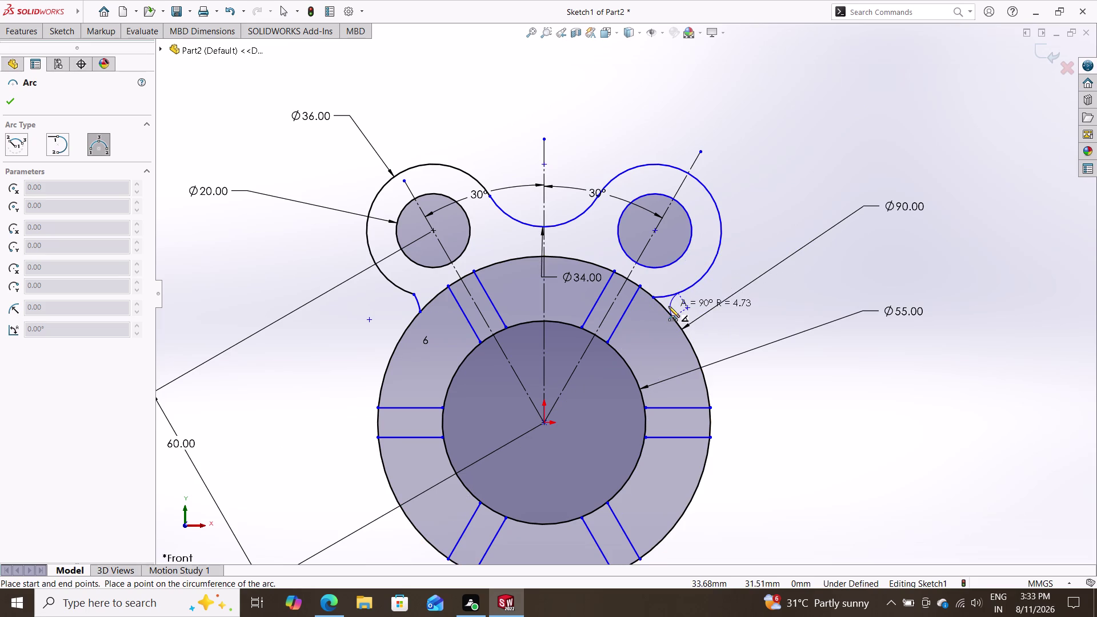
click(668, 307)
text(1)
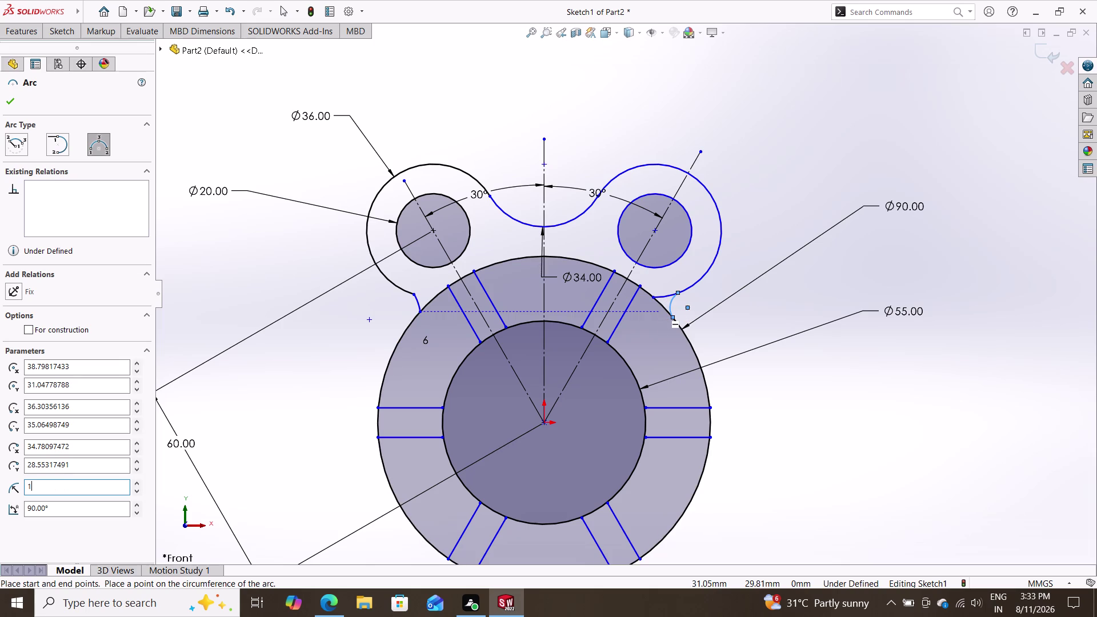
text(4)
key(Return)
key(Escape)
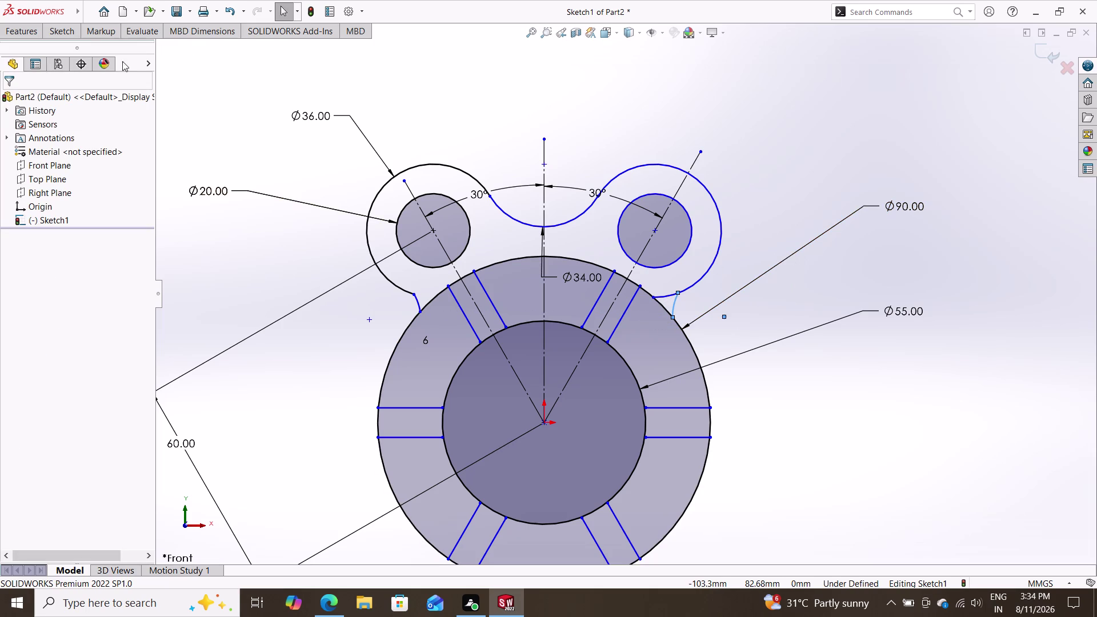
click(66, 30)
Open Trim Entities and close it without trimming, then zoom the sketch to fit.
click(202, 57)
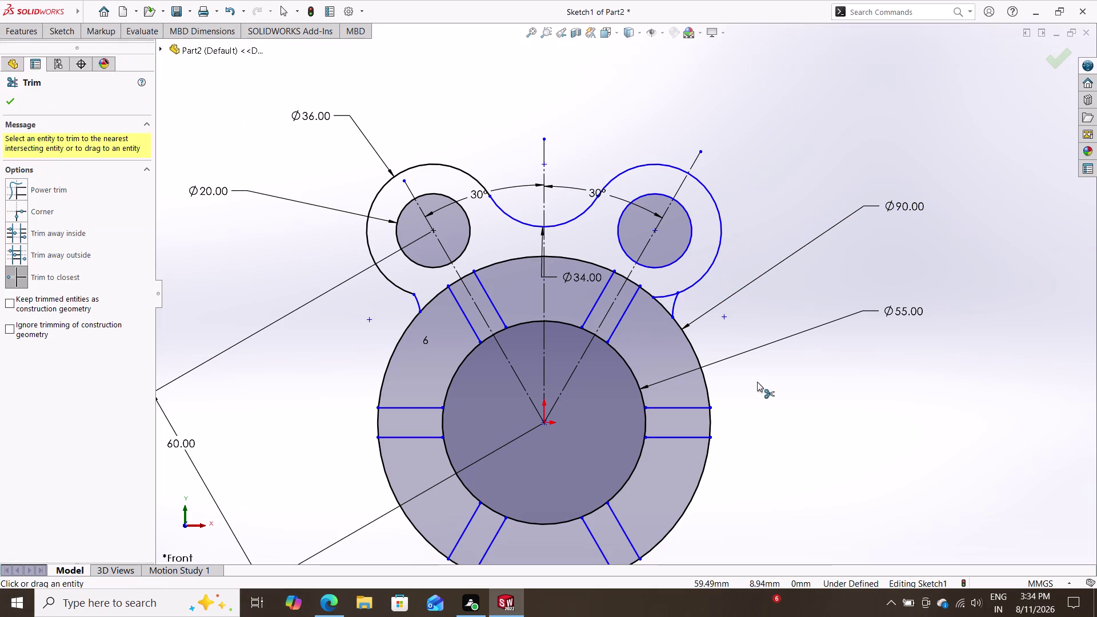
double_click(670, 294)
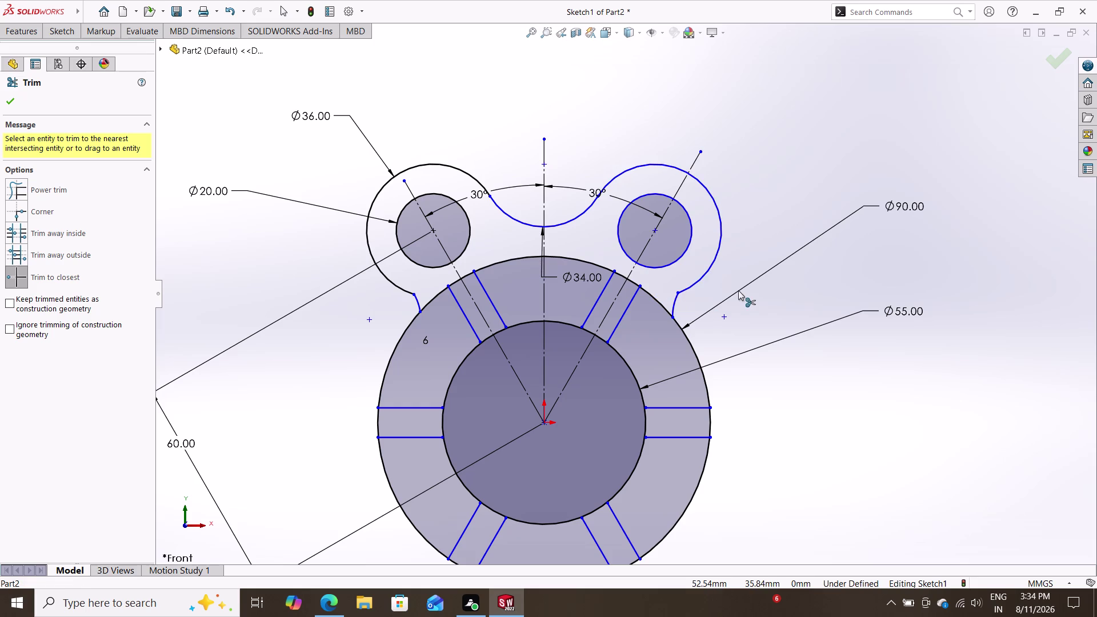
key(Escape)
key(Escape)
scroll(down, 3)
scroll(up, 3)
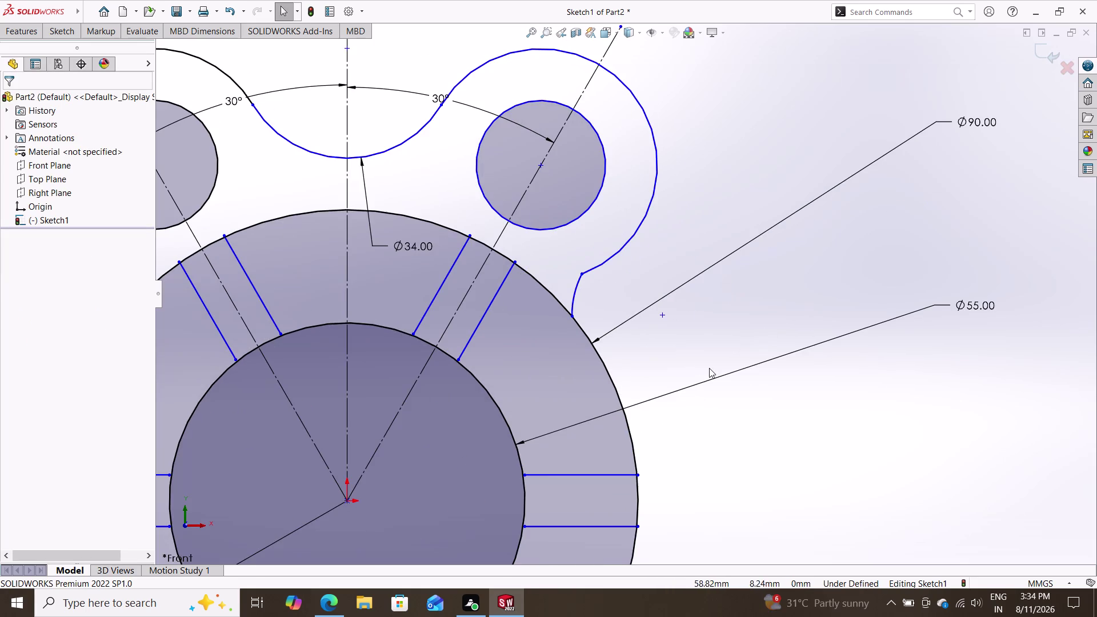
scroll(up, 3)
key(Escape)
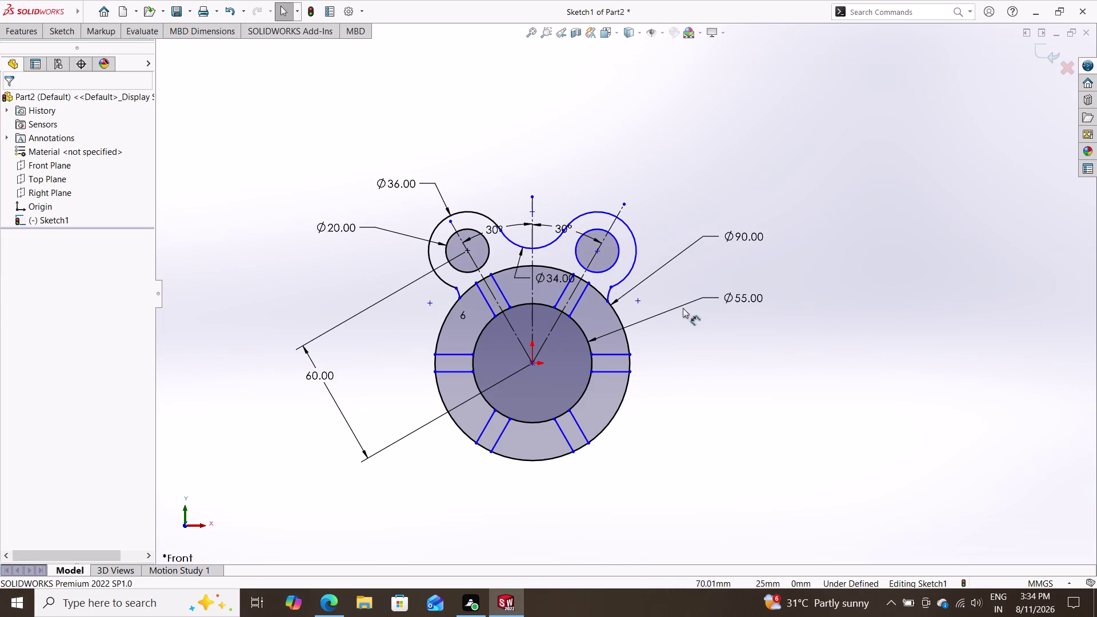
key(Escape)
key(Escape)
key(Escape)
Inspect the left boss outer arc, then clear the selection.
click(480, 212)
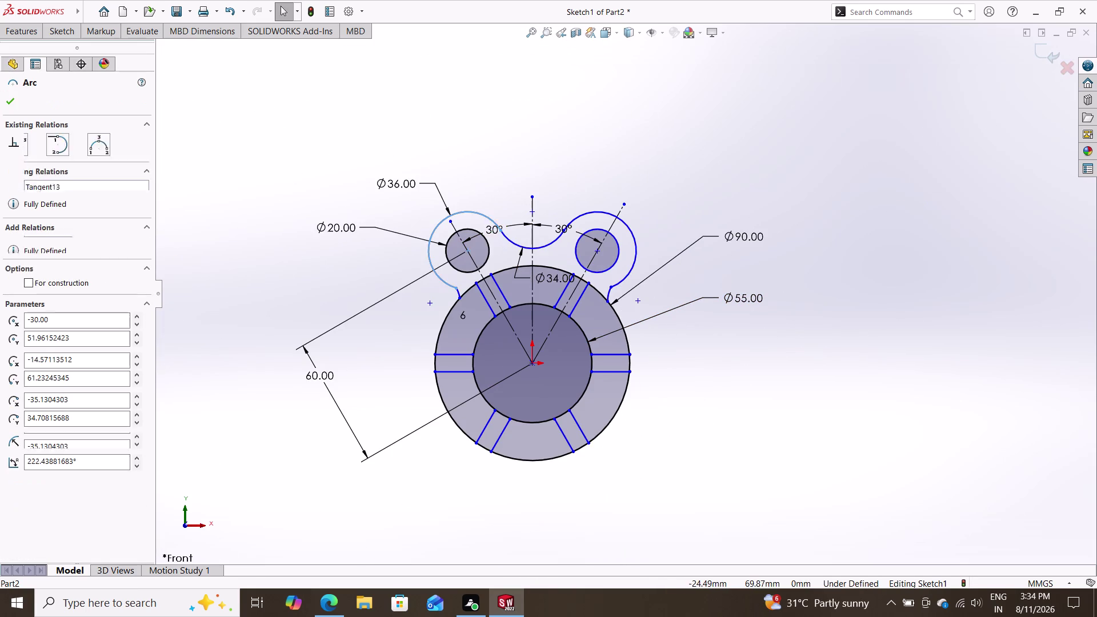
key(grave)
key(grave)
text(``)
key(Escape)
key(Escape)
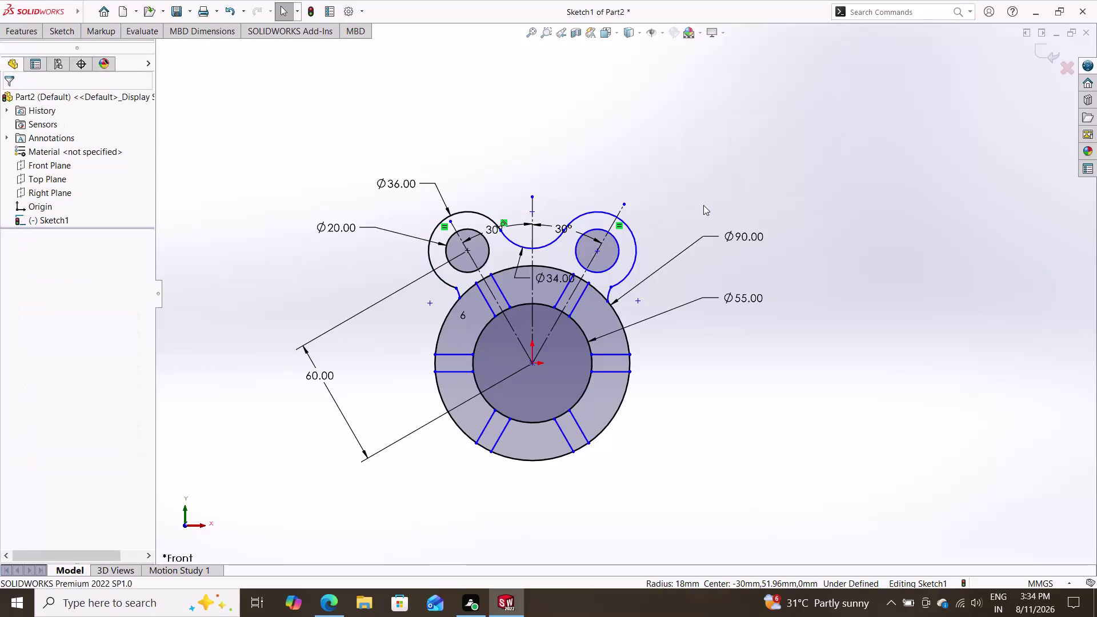
Exit Sketch1 to show the grey hub outline.
key(Escape)
double_click(703, 193)
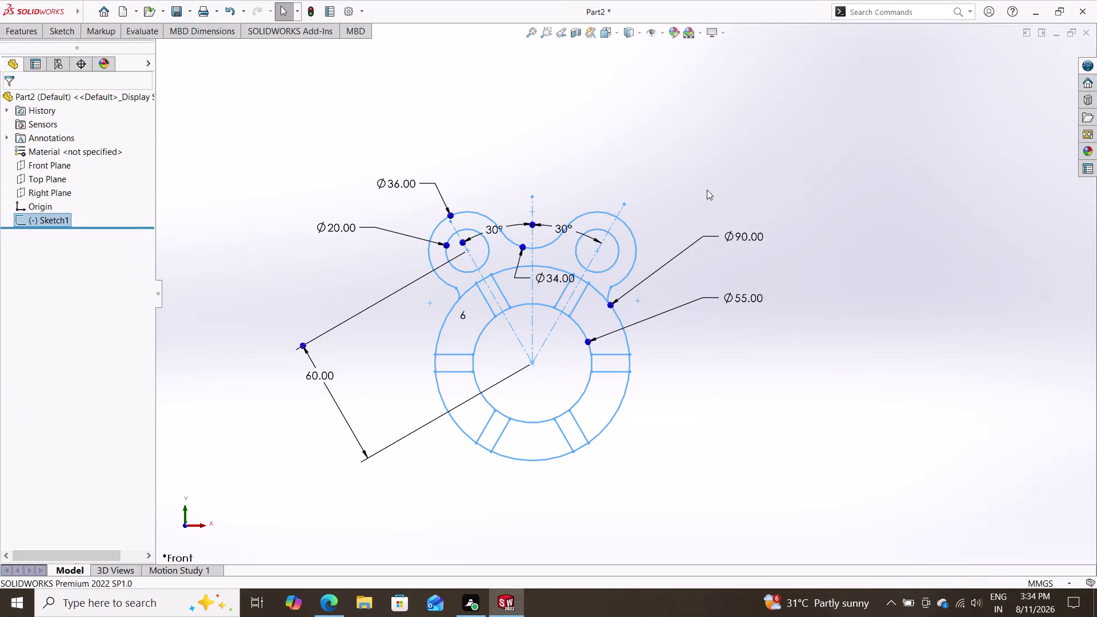
double_click(706, 189)
double_click(702, 191)
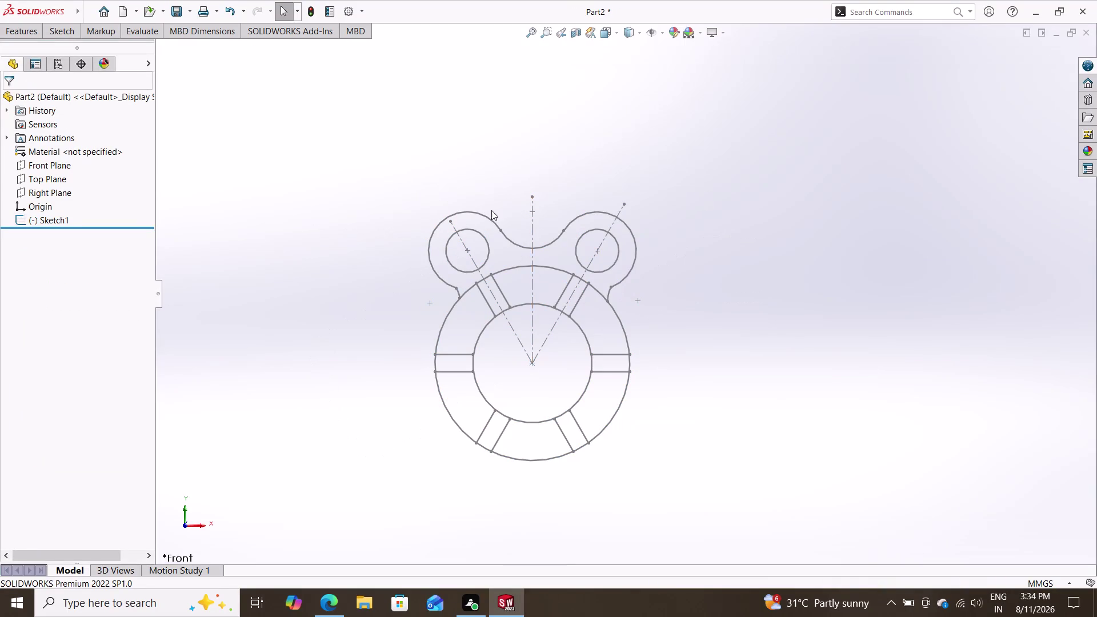
Start a DimXpert dimension command and cancel it.
click(70, 35)
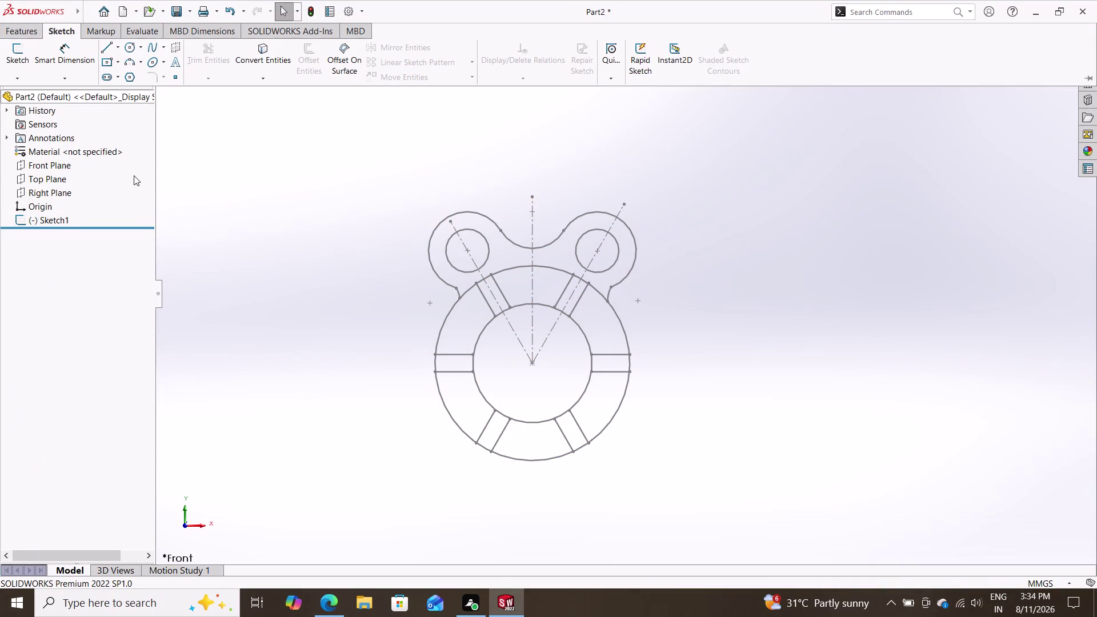
click(71, 54)
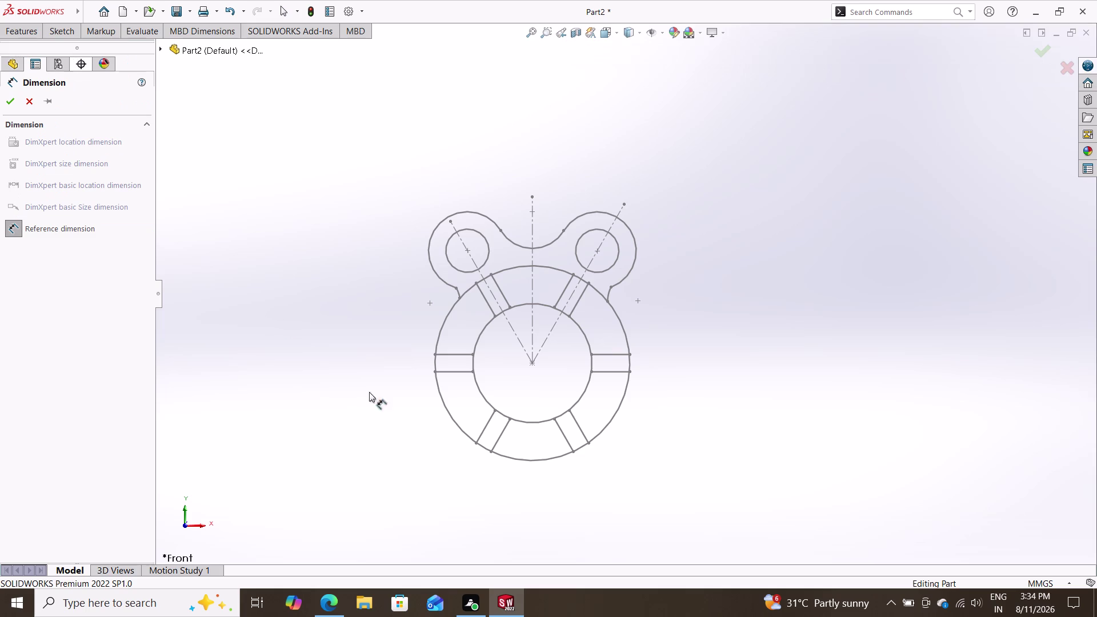
click(495, 403)
double_click(496, 410)
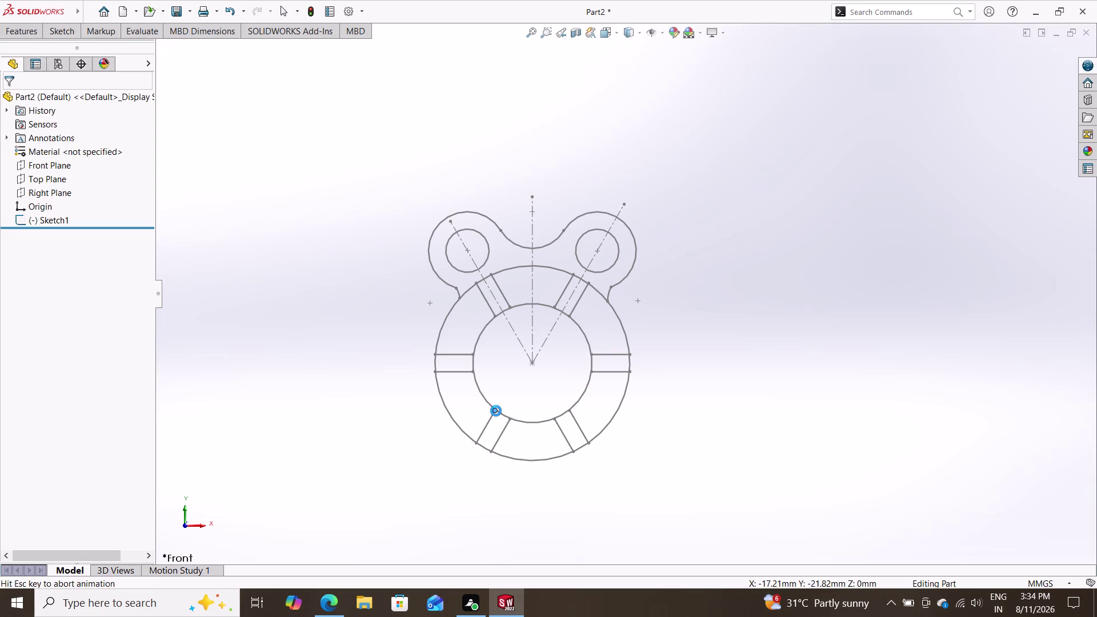
key(Escape)
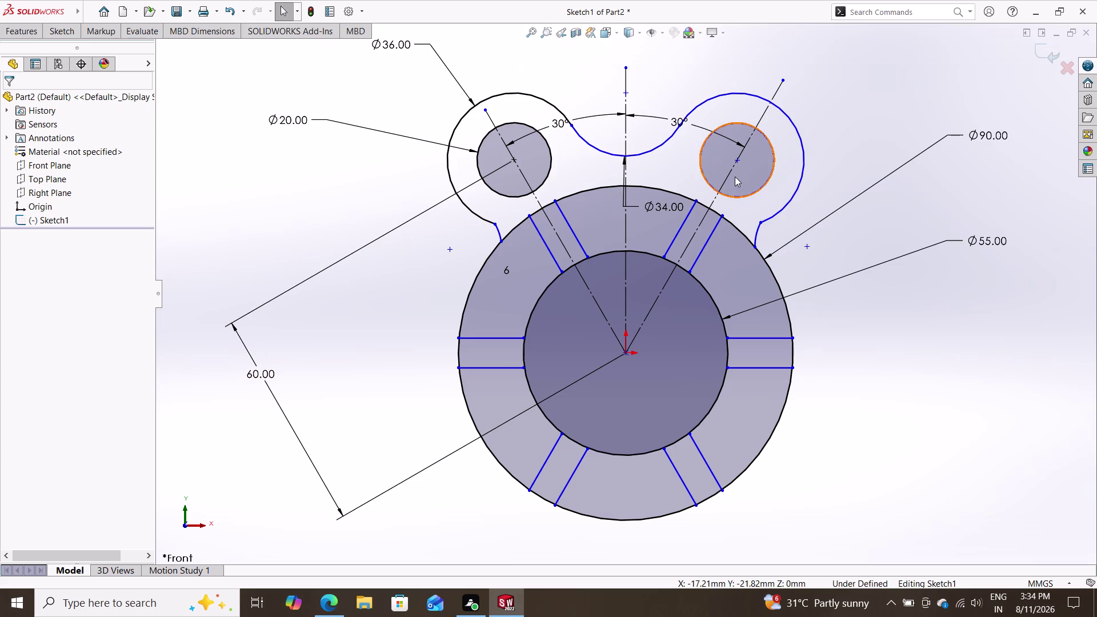
Reopen Sketch1 with its hub outline and dimensions, and start Mirror Entities.
key(Escape)
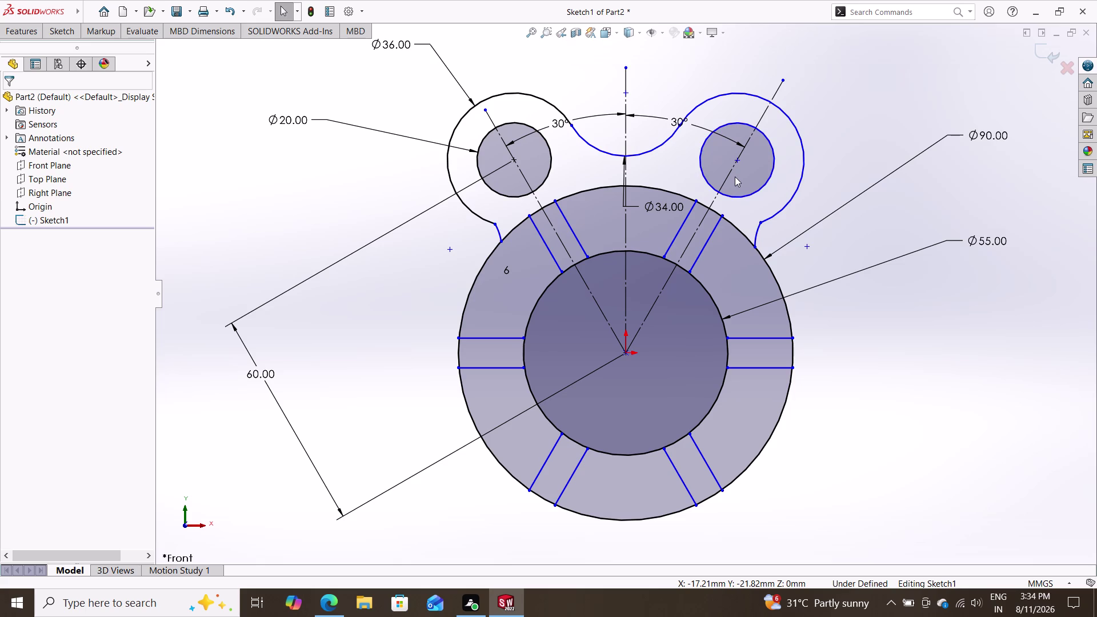
key(Escape)
key(Escape)
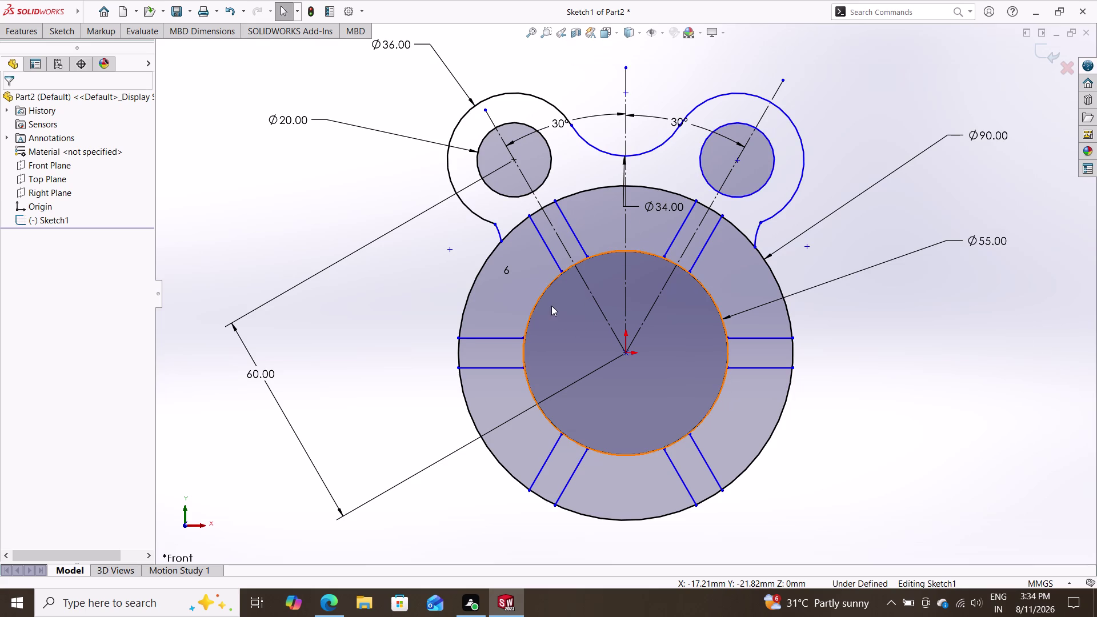
key(Escape)
key(Escape)
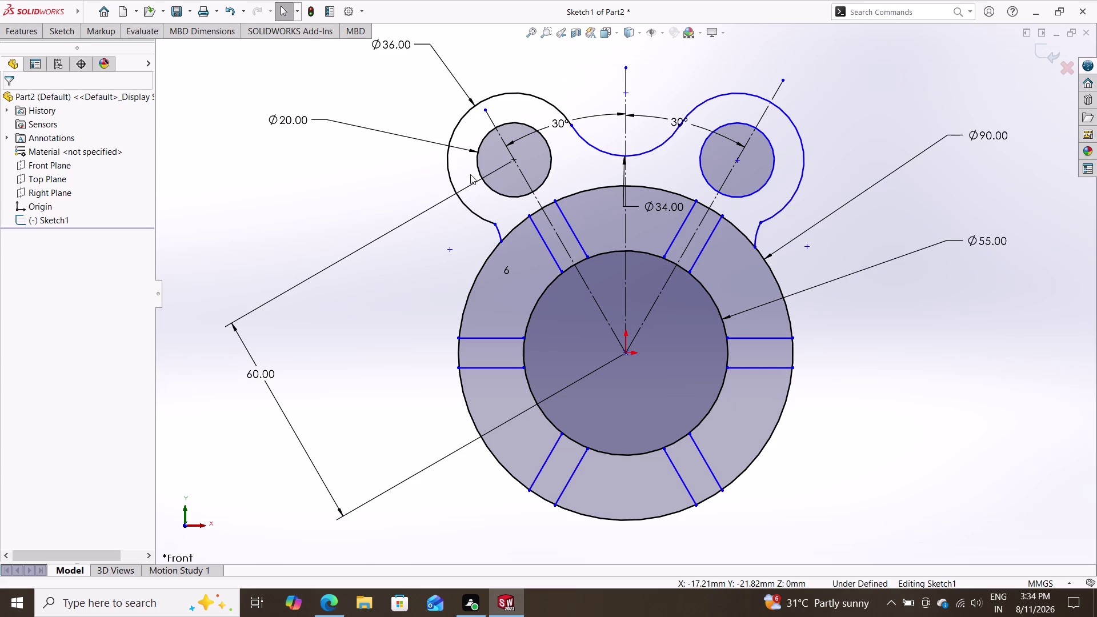
click(54, 38)
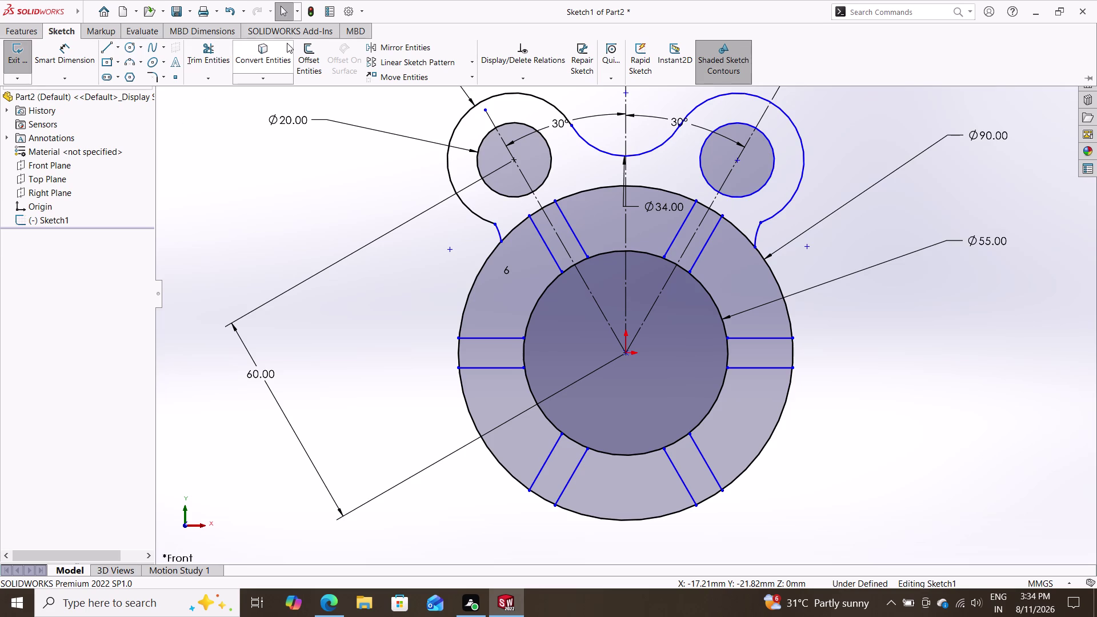
click(377, 46)
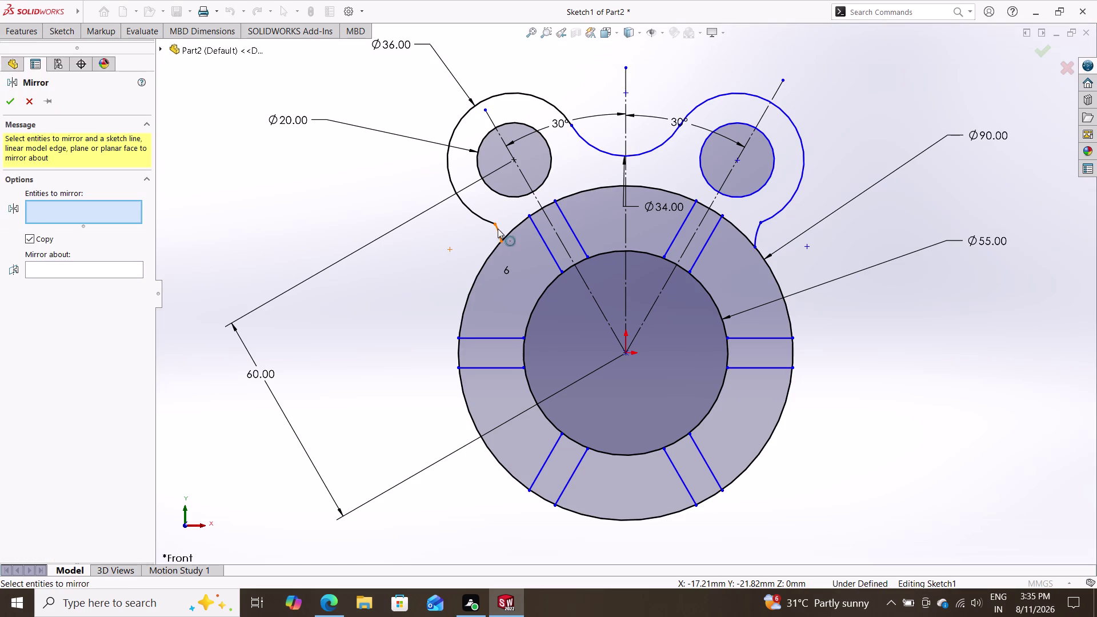
click(497, 228)
click(481, 217)
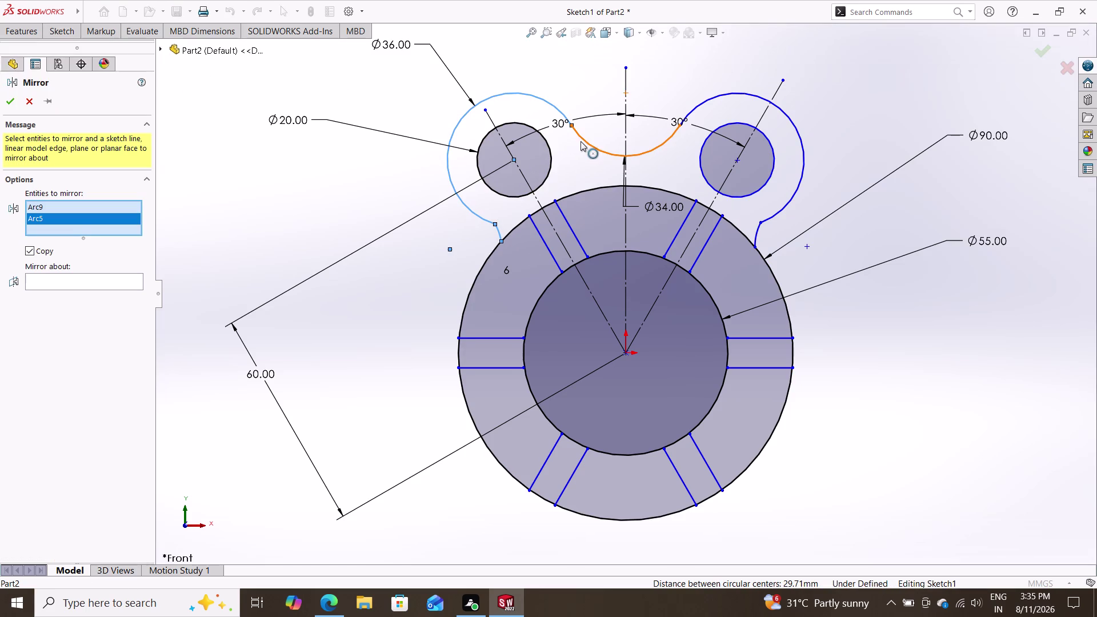
click(584, 140)
click(702, 103)
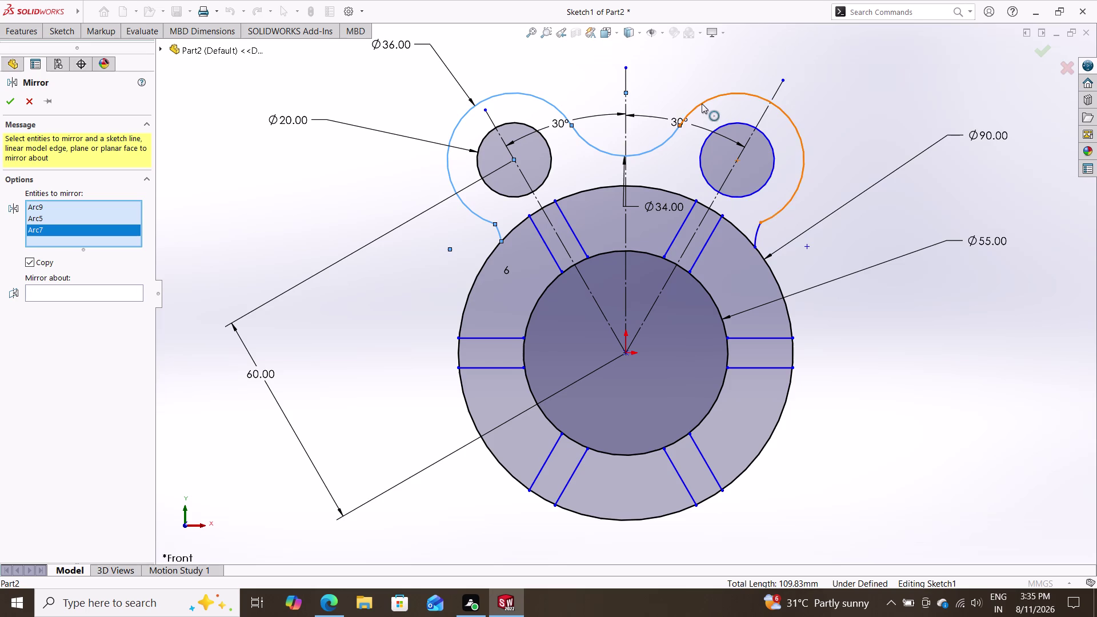
click(757, 231)
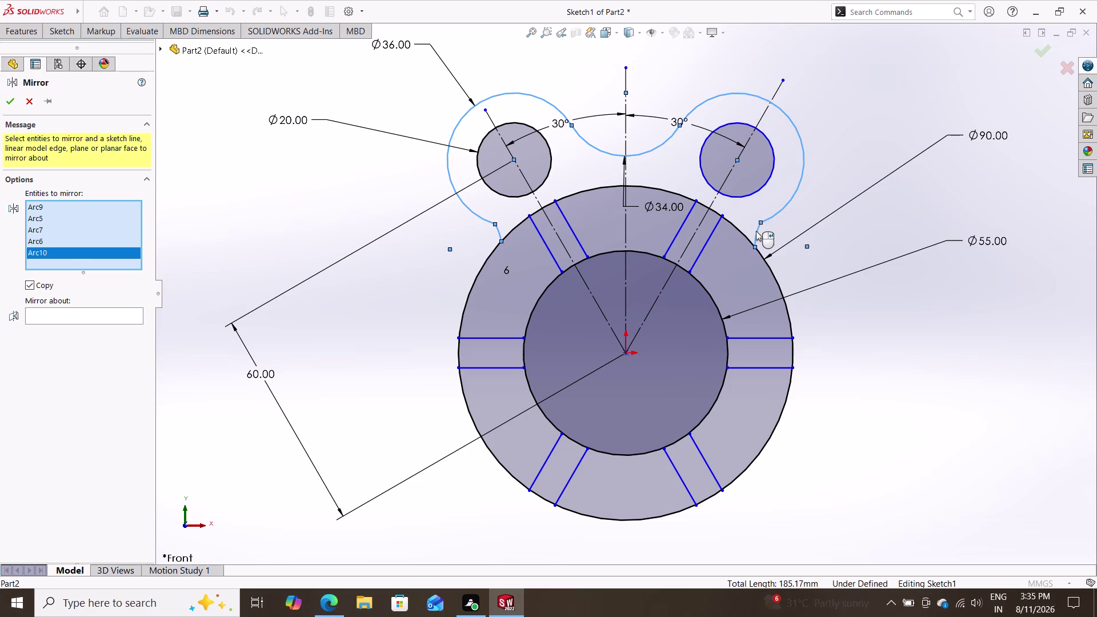
click(110, 316)
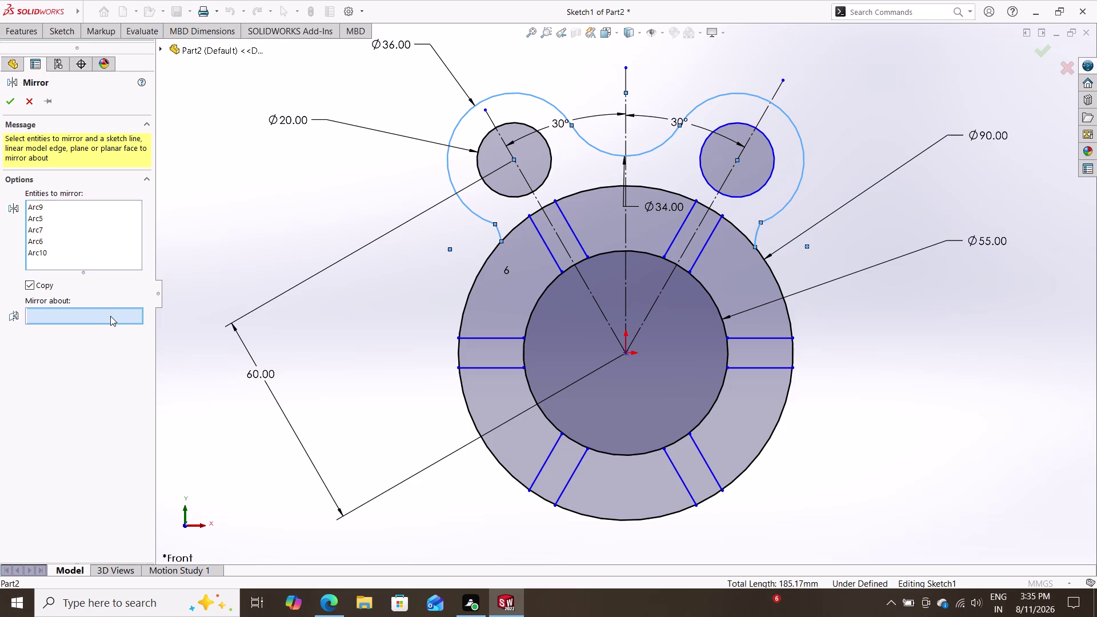
click(625, 350)
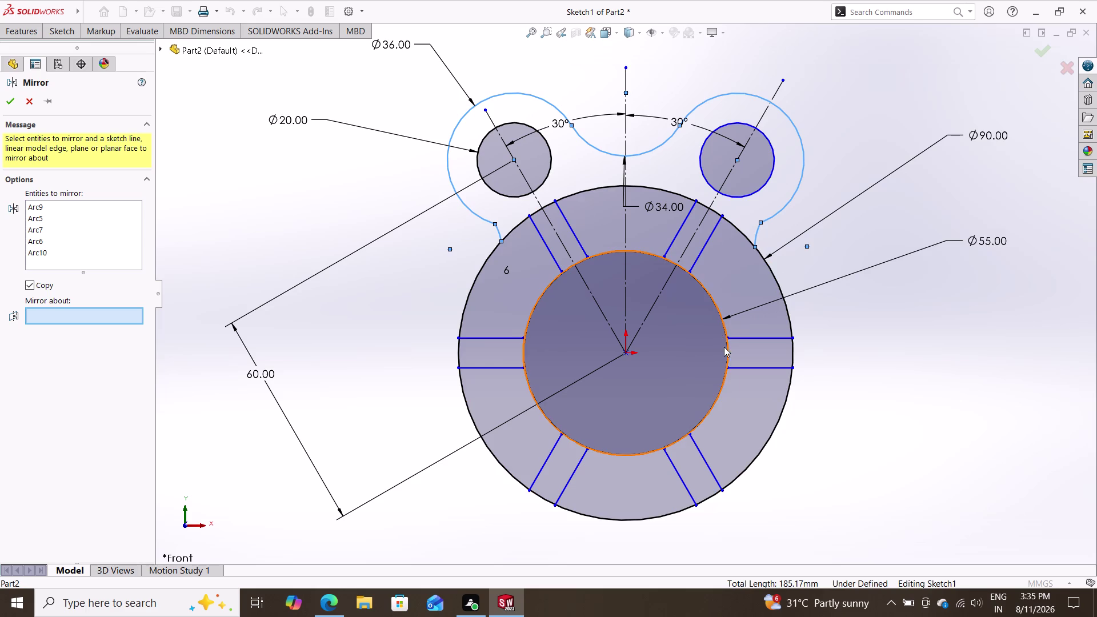
click(725, 347)
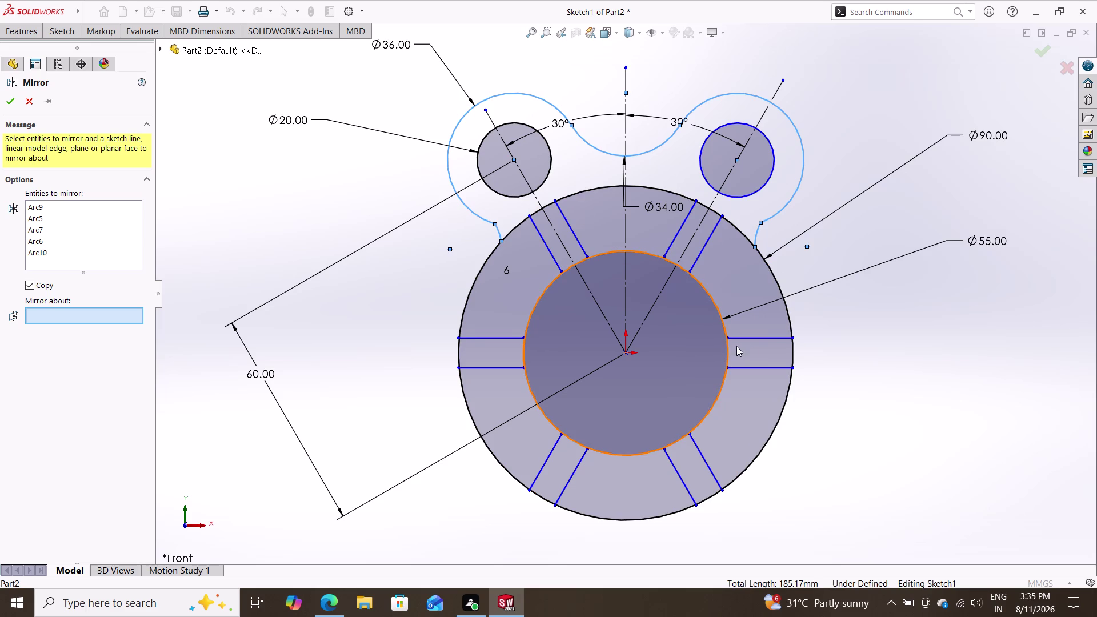
triple_click(793, 352)
key(Escape)
key(Escape)
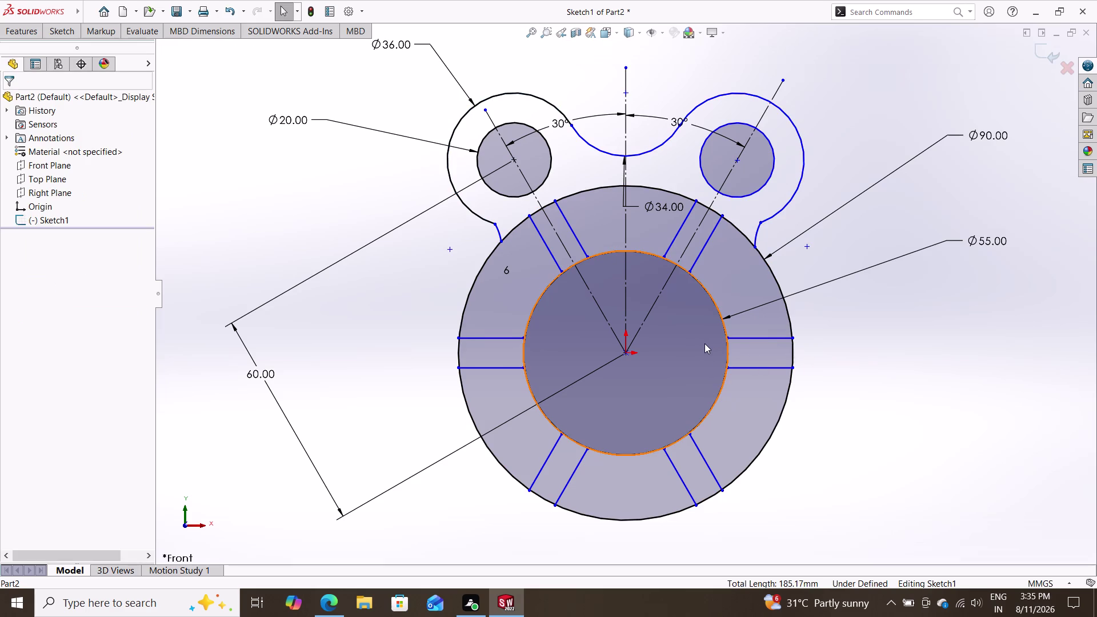
key(Escape)
key(Escape)
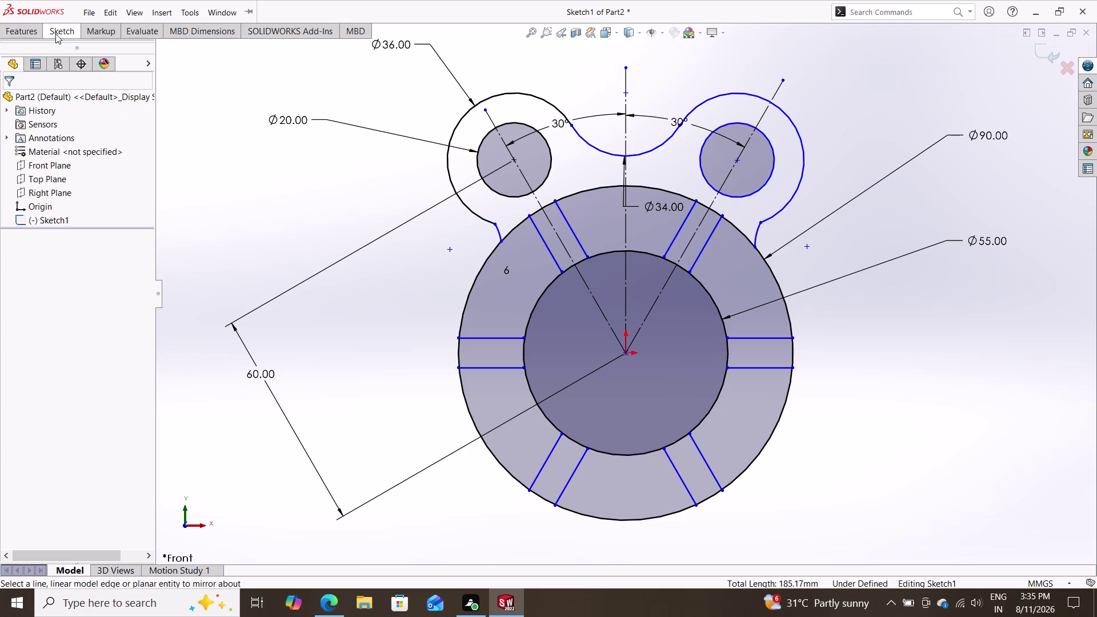
Draw a horizontal line from the sketch origin to the right of the hub.
double_click(55, 34)
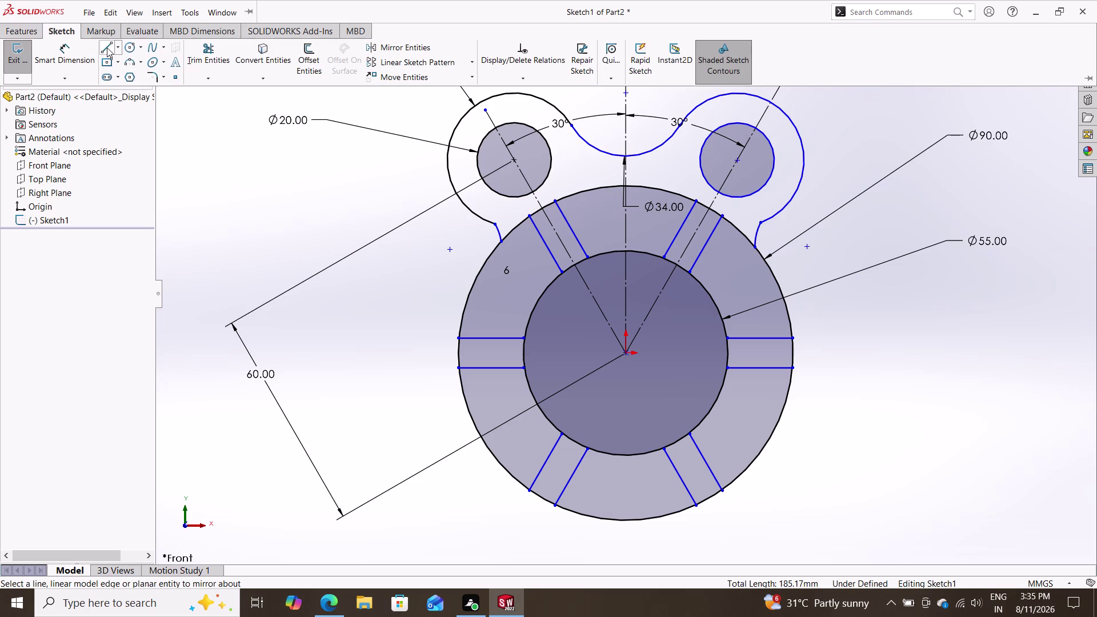
click(105, 45)
click(624, 353)
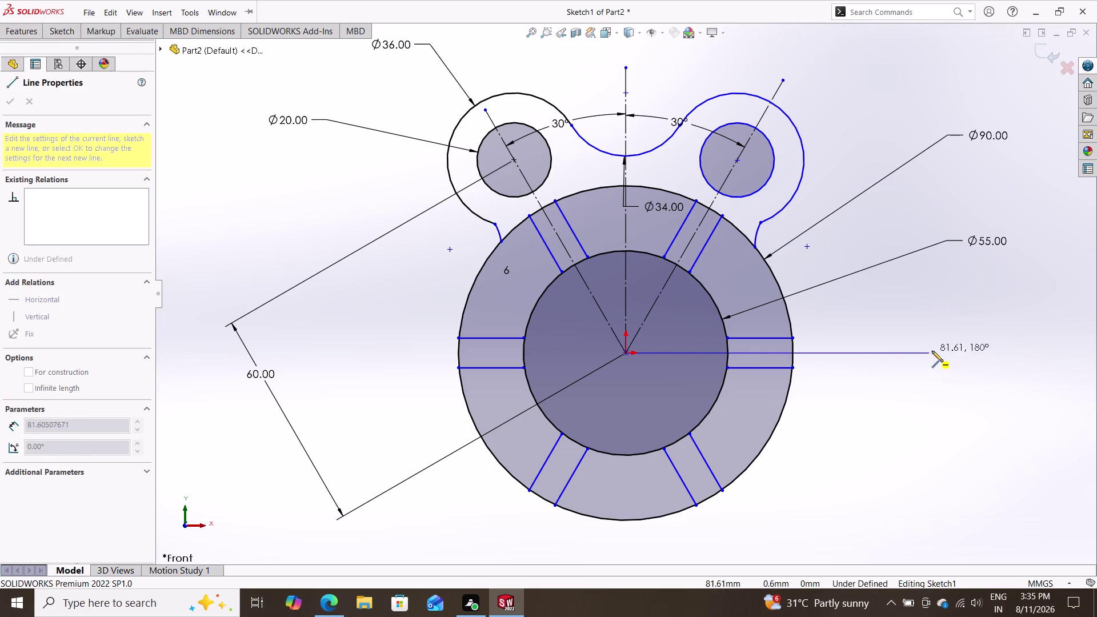
click(942, 352)
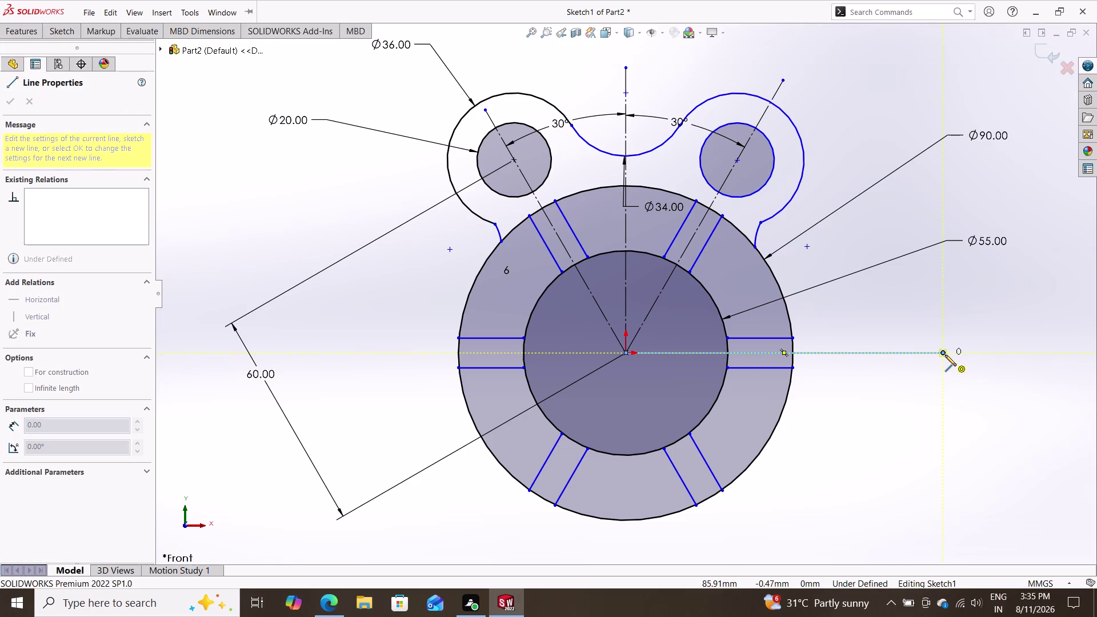
key(Escape)
Set the new horizontal line to For construction.
click(899, 351)
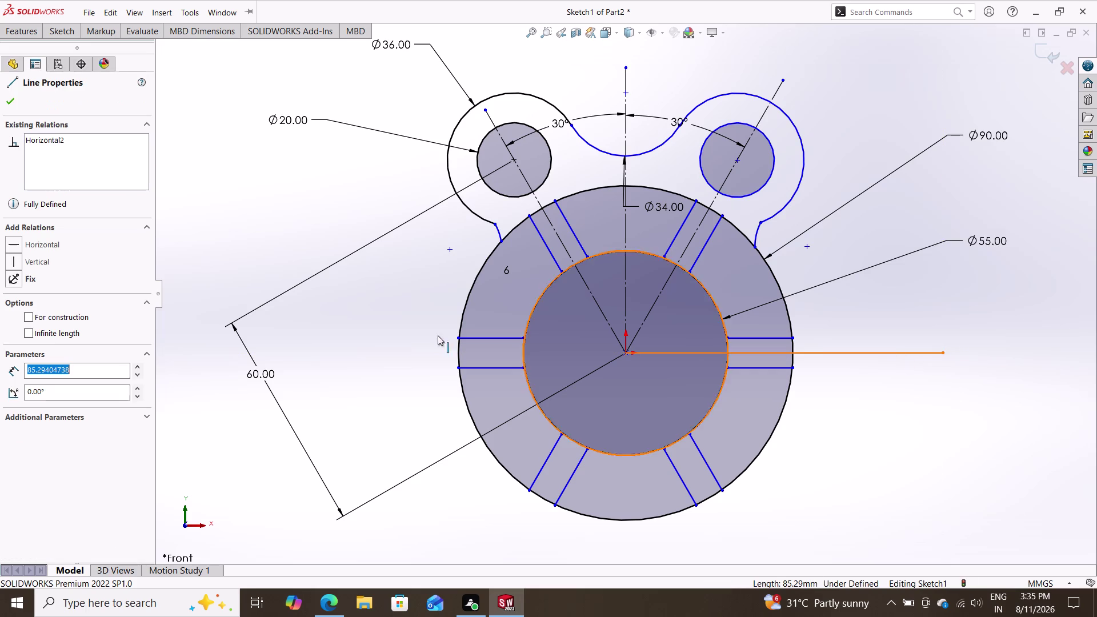
click(34, 314)
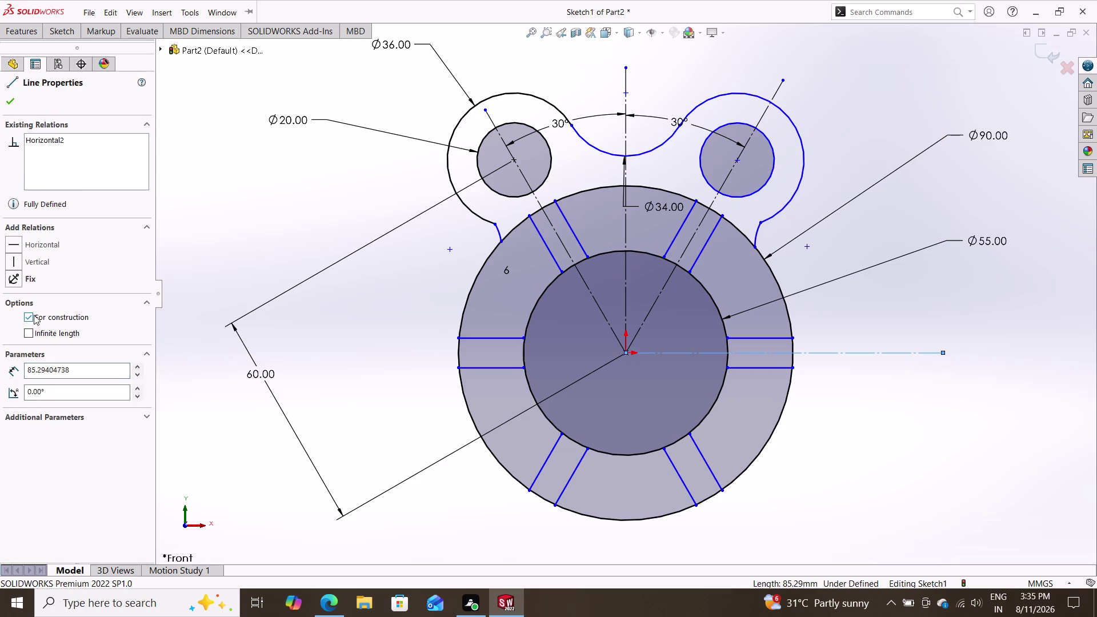
key(Escape)
click(60, 25)
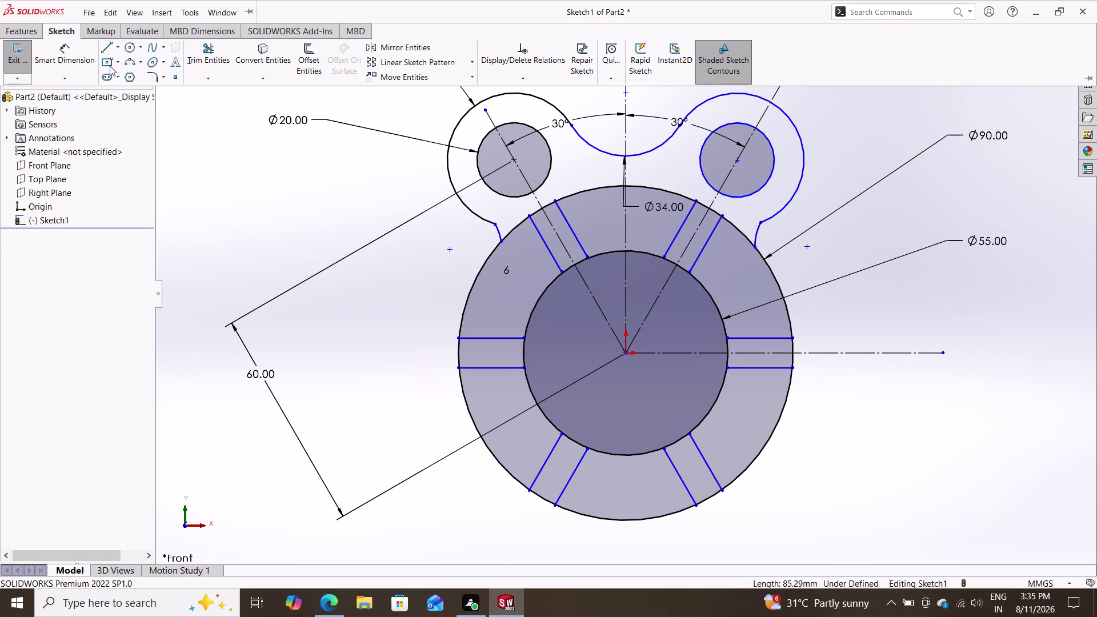
click(381, 52)
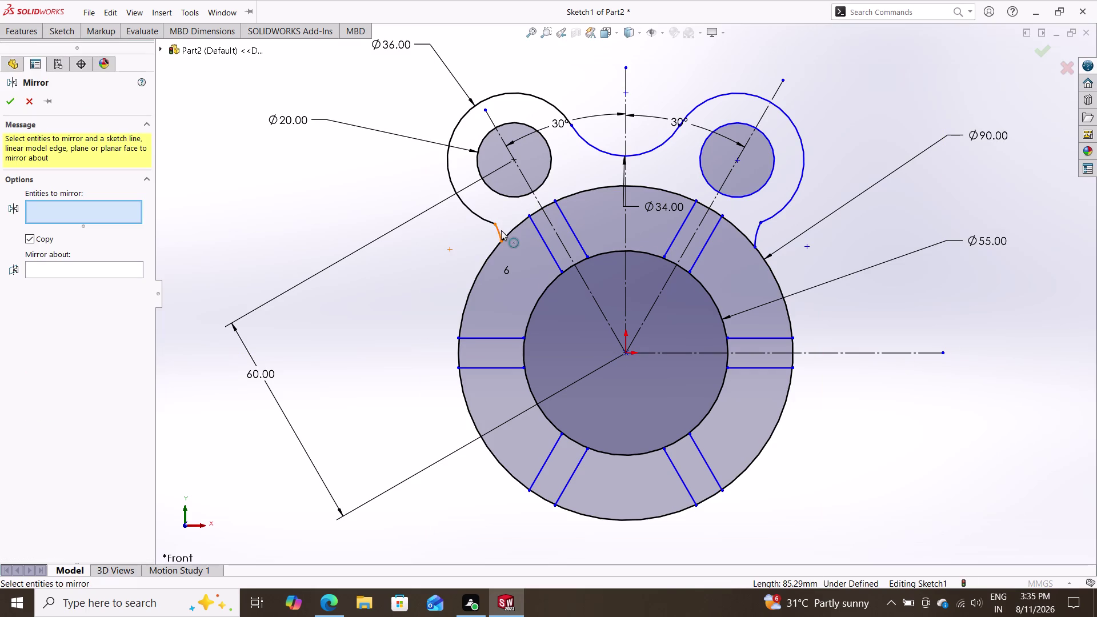
Mirror the upper boss arcs and two small circles about horizontal centerline Line19.
click(499, 231)
click(485, 219)
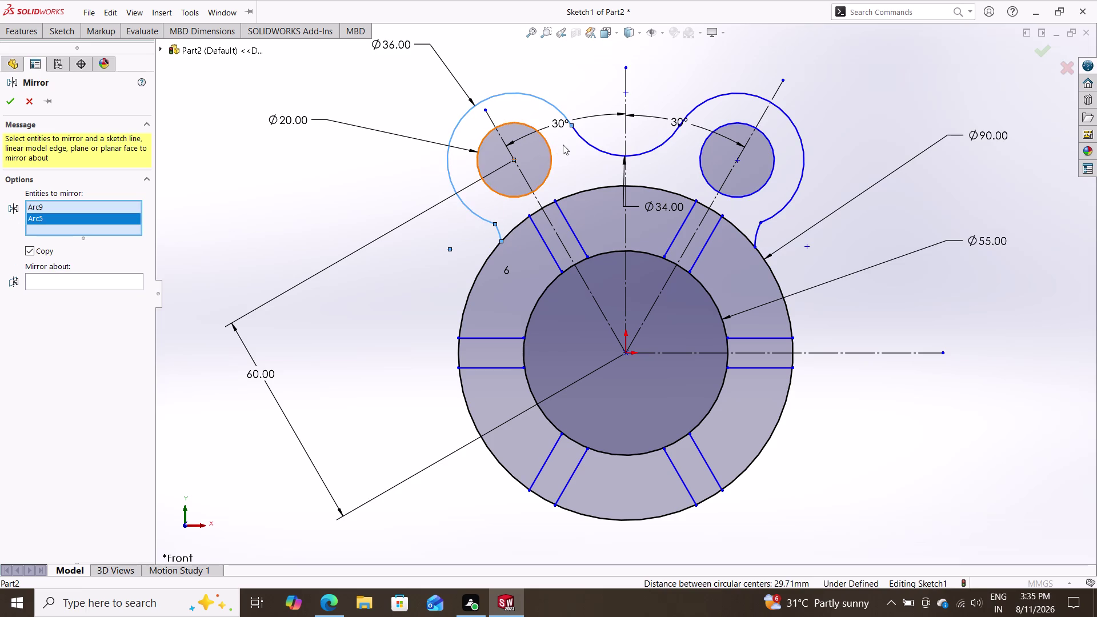
click(585, 139)
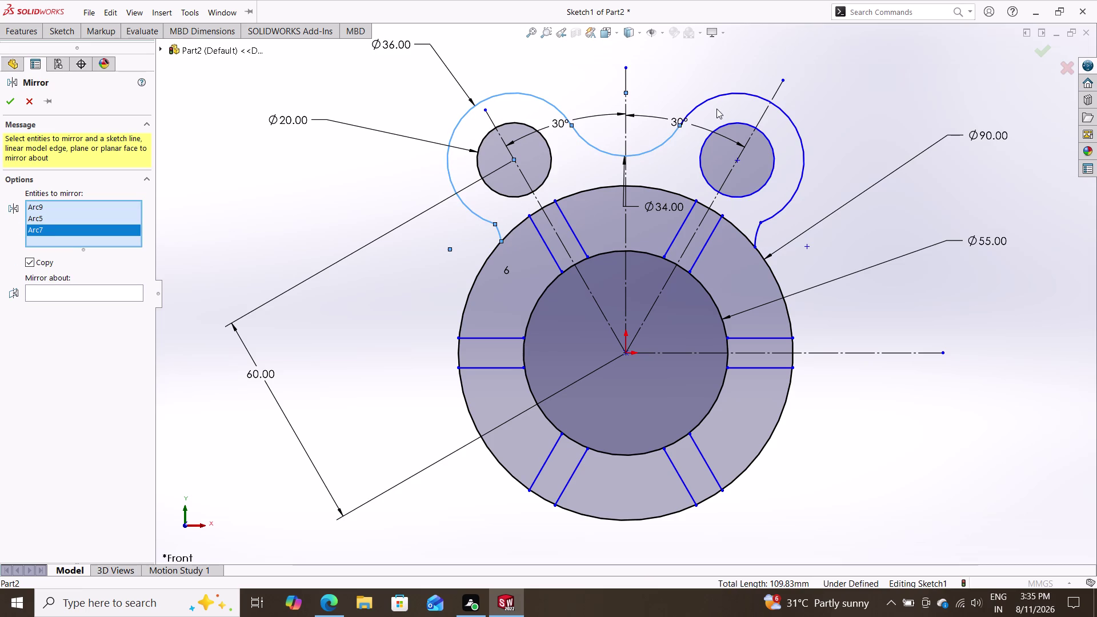
click(717, 99)
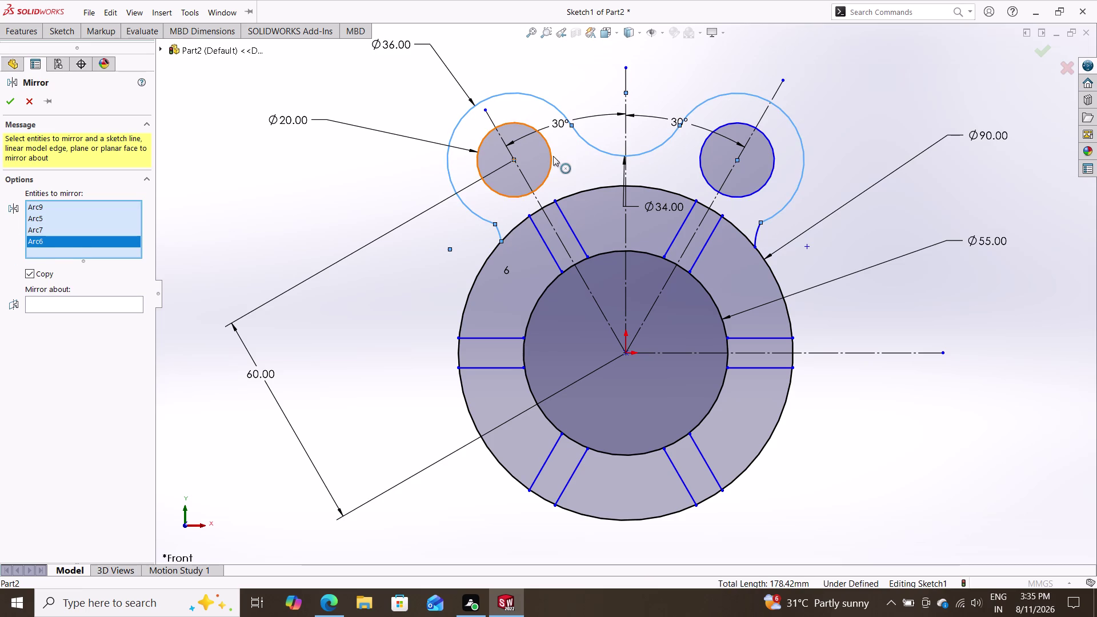
click(553, 156)
click(767, 172)
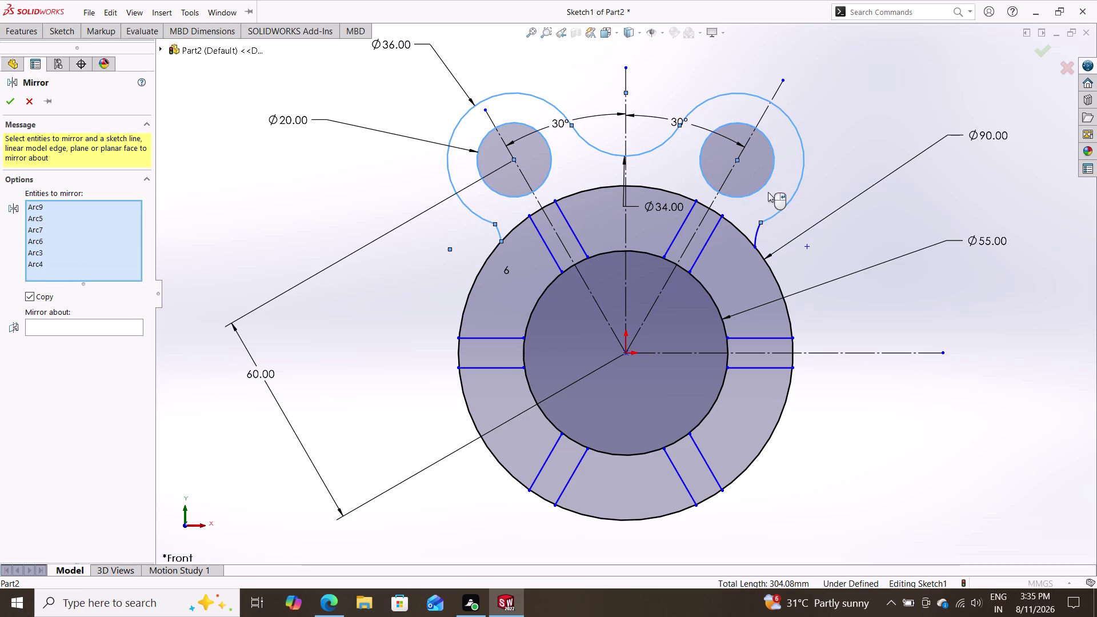
click(756, 230)
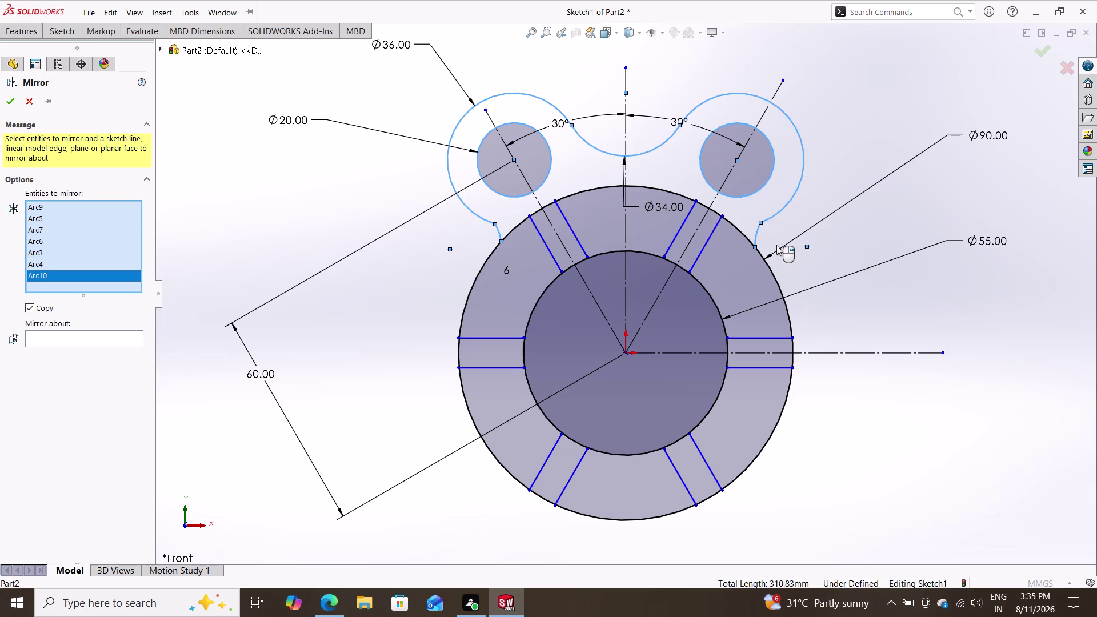
click(49, 335)
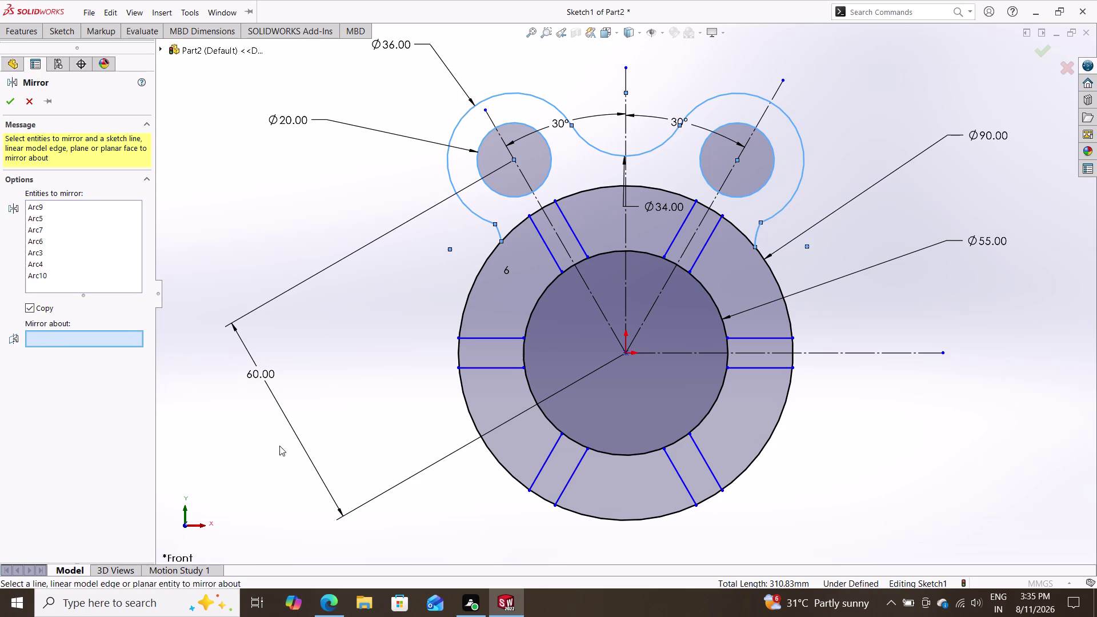
click(647, 351)
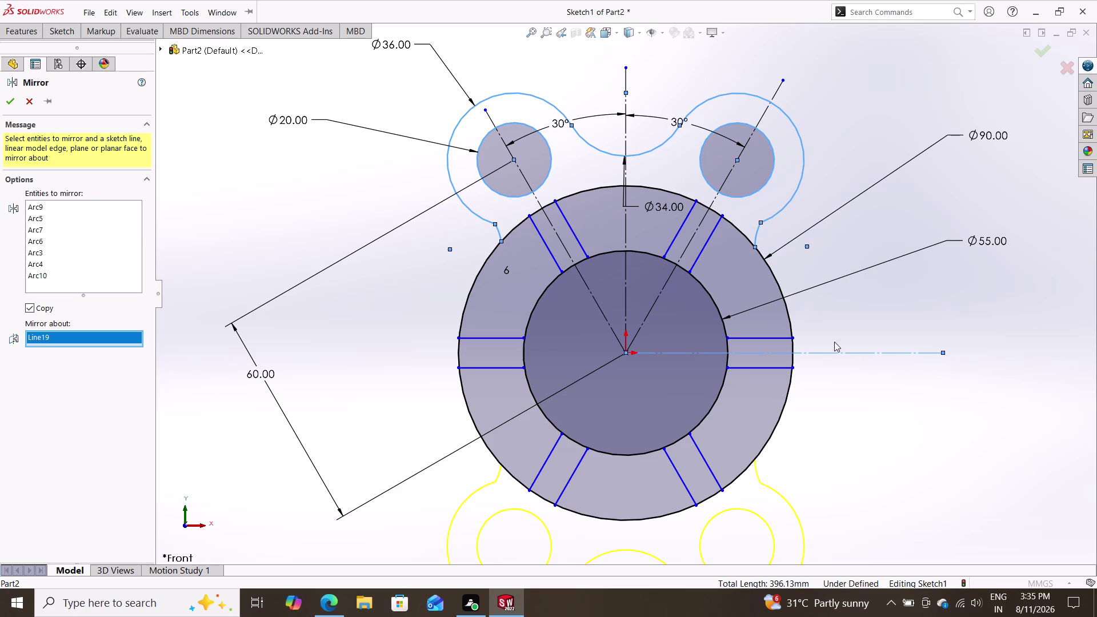
click(13, 105)
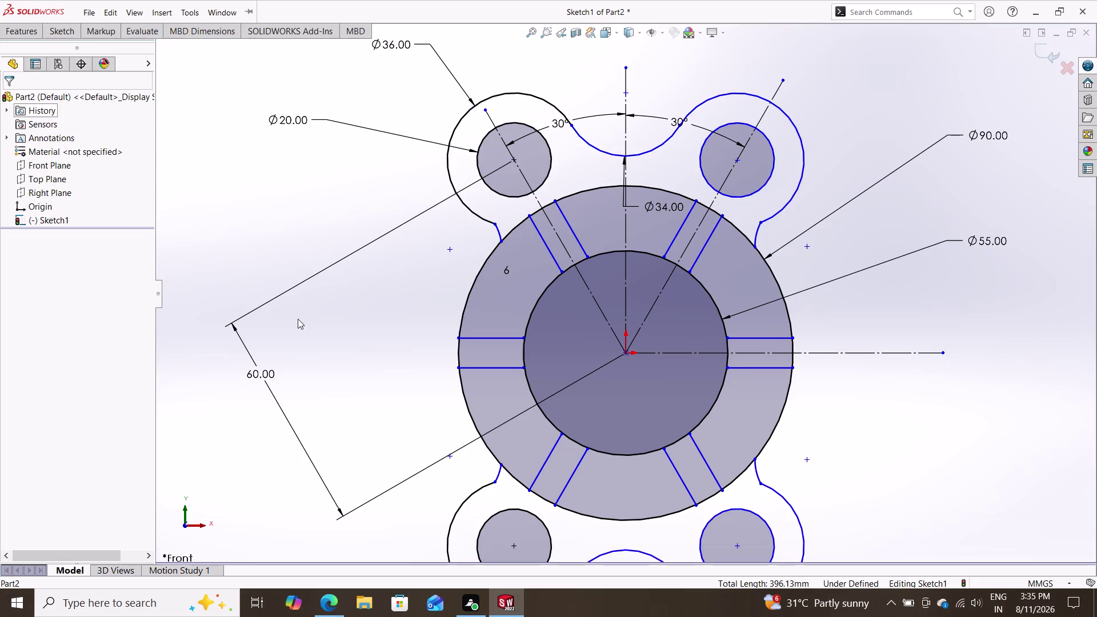
Fit the sketch in view and inspect the upper-left boss arc's relations.
scroll(down, 3)
scroll(up, 3)
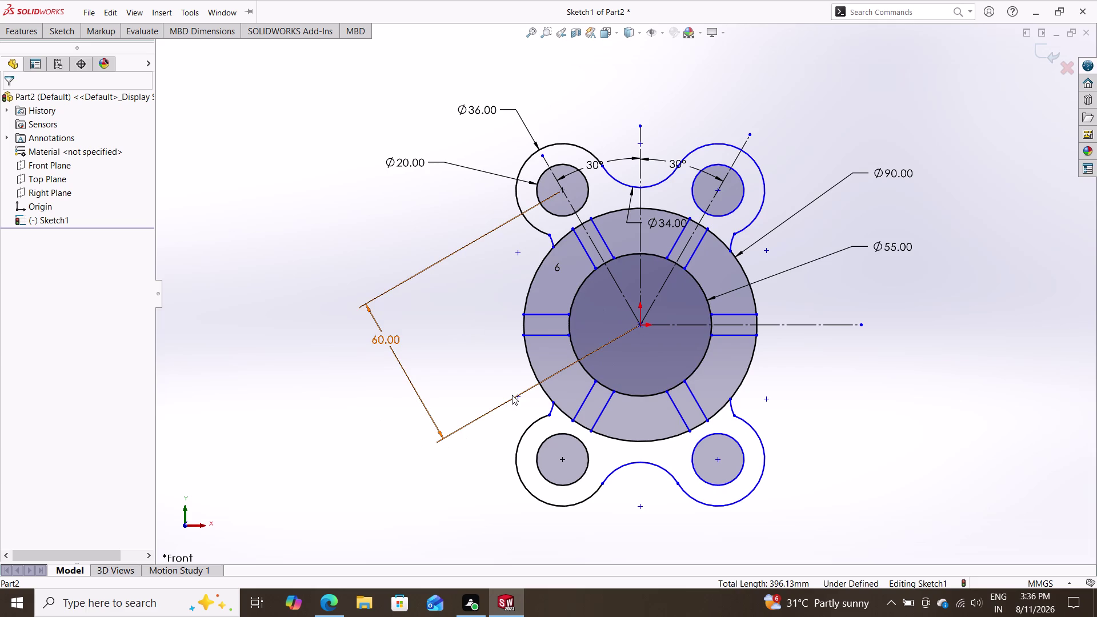
key(Escape)
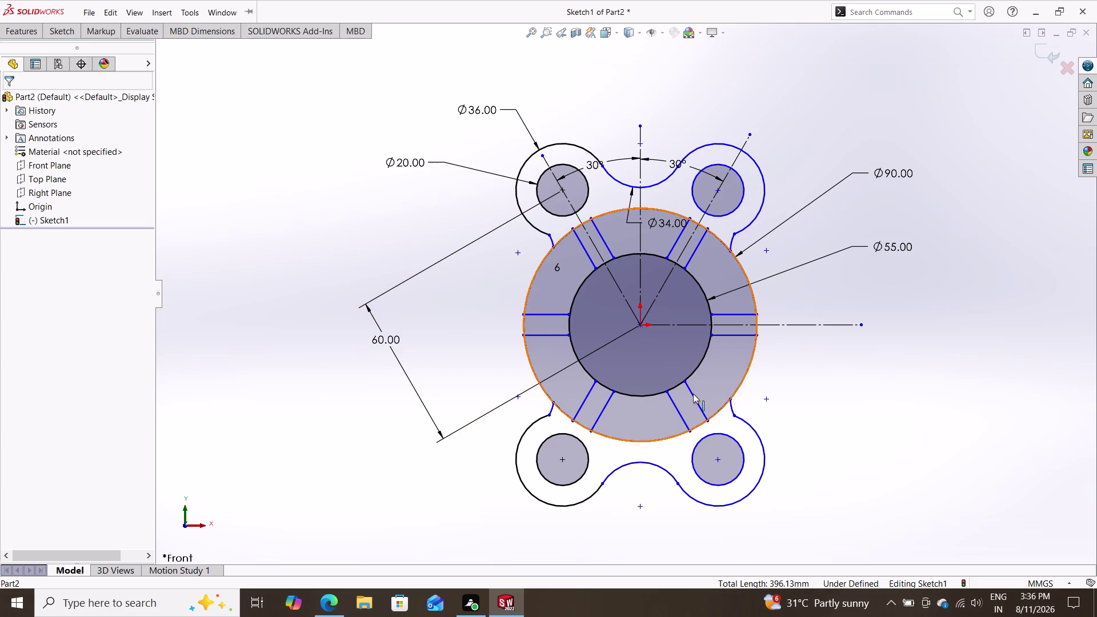
key(Escape)
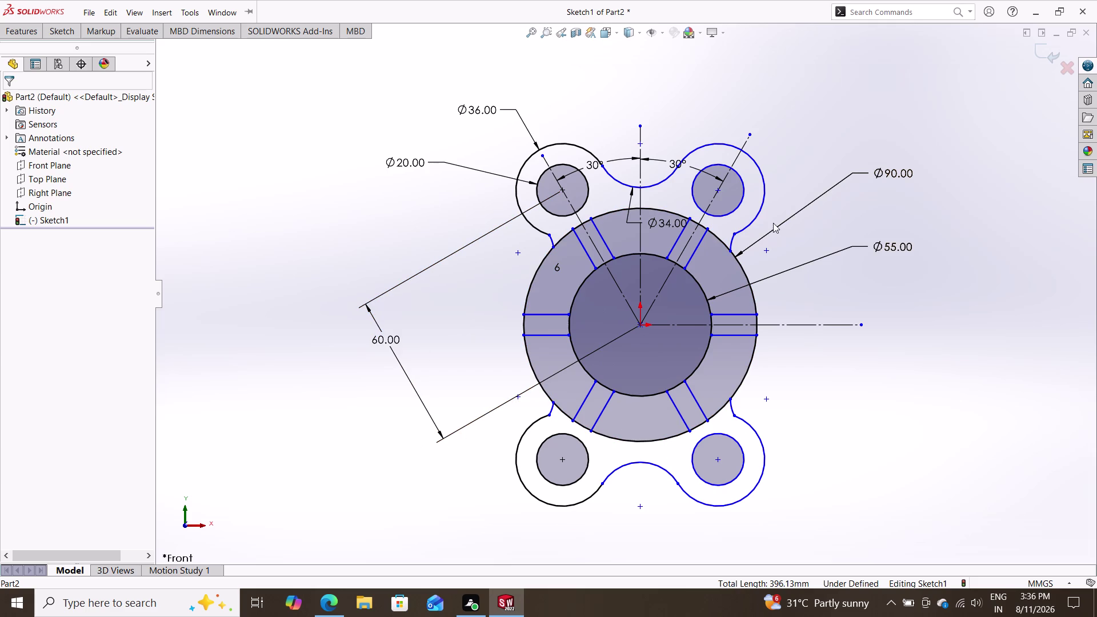
click(523, 214)
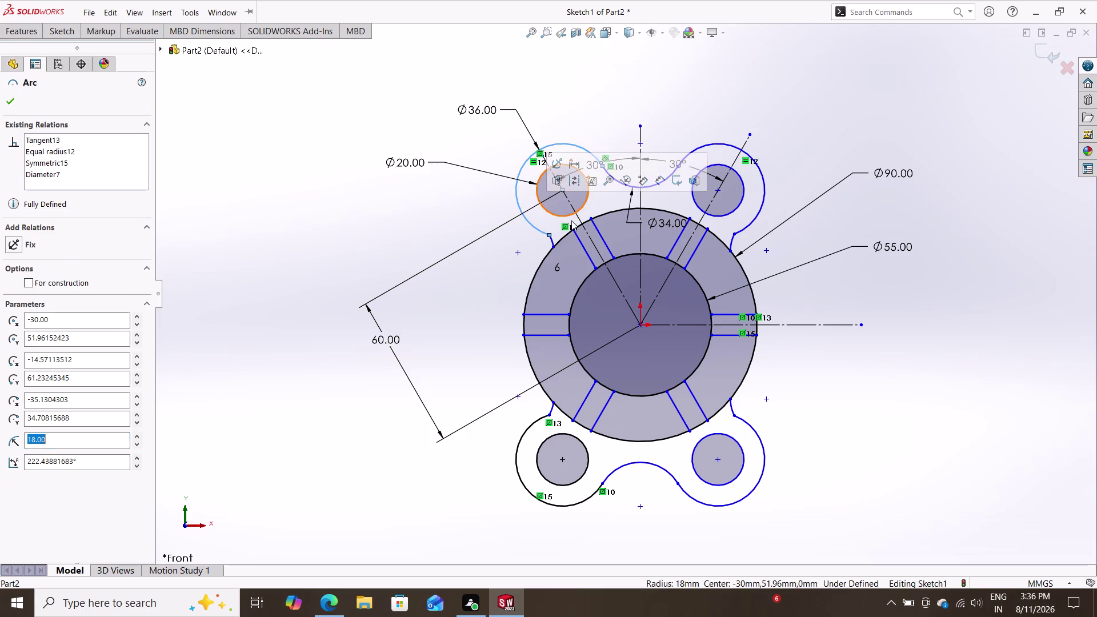
key(Escape)
key(Escape)
key(Escape)
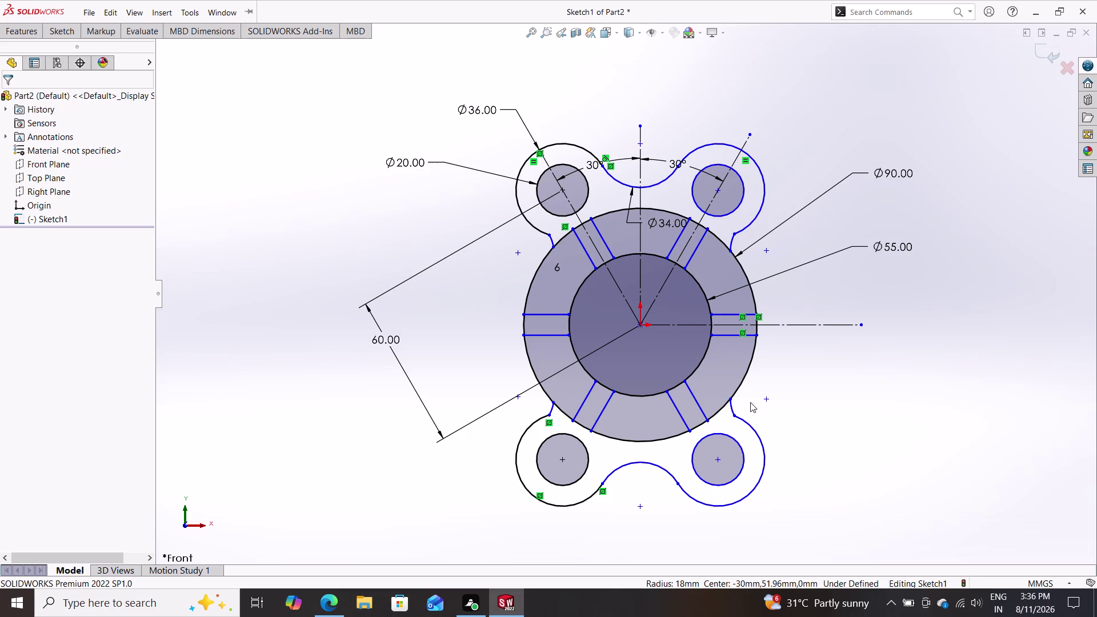
Inspect the lower-left boss arc's relations, confirming its symmetry with the upper arc.
click(520, 477)
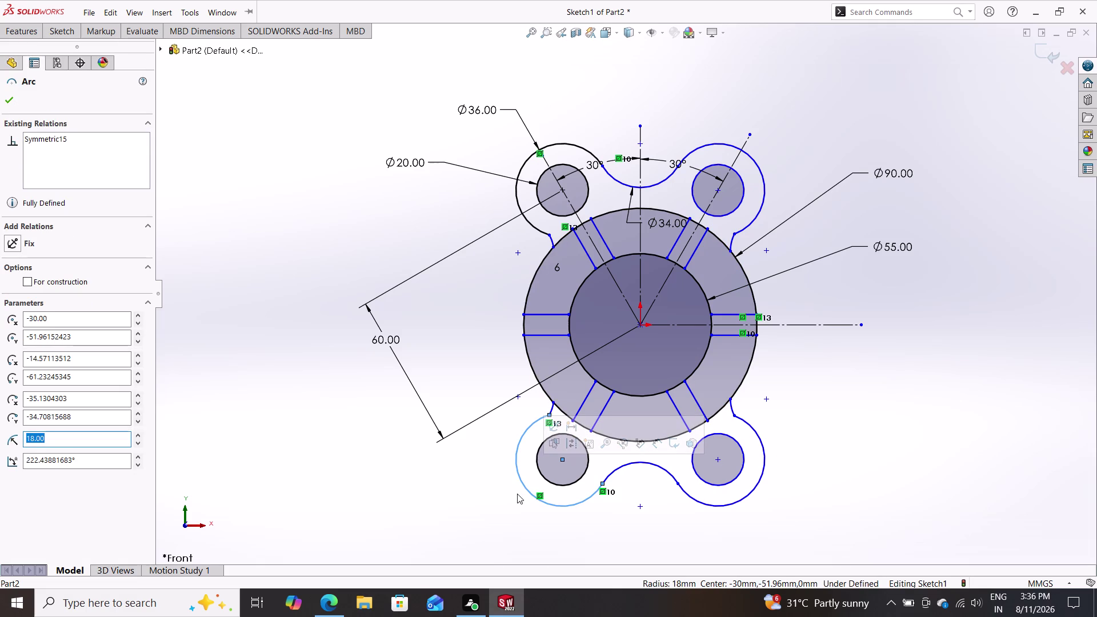
key(Escape)
key(Escape)
key(Escape)
key(Escape)
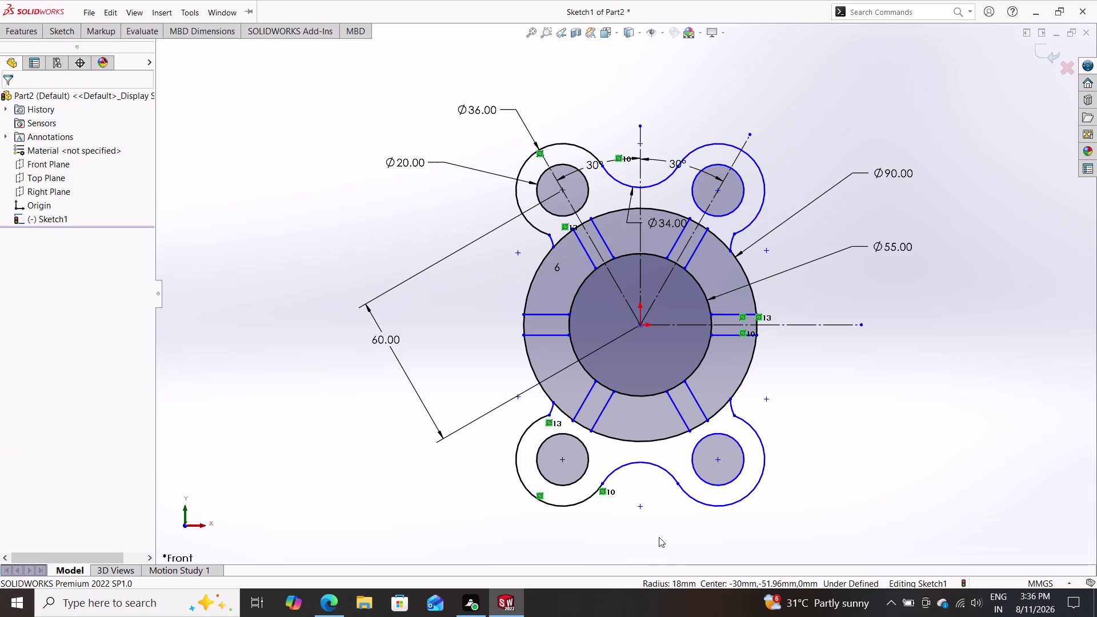
key(Escape)
scroll(up, 3)
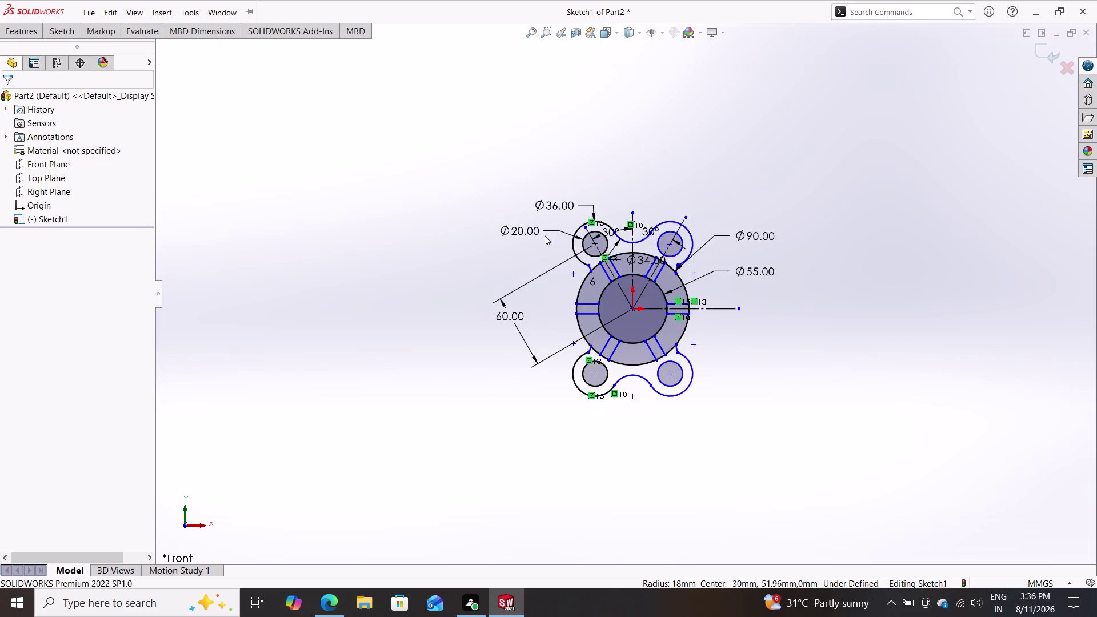
Check the relations of the short connecting arc, its endpoint and the left boss arc.
scroll(down, 3)
scroll(down, 3)
scroll(up, 3)
scroll(down, 3)
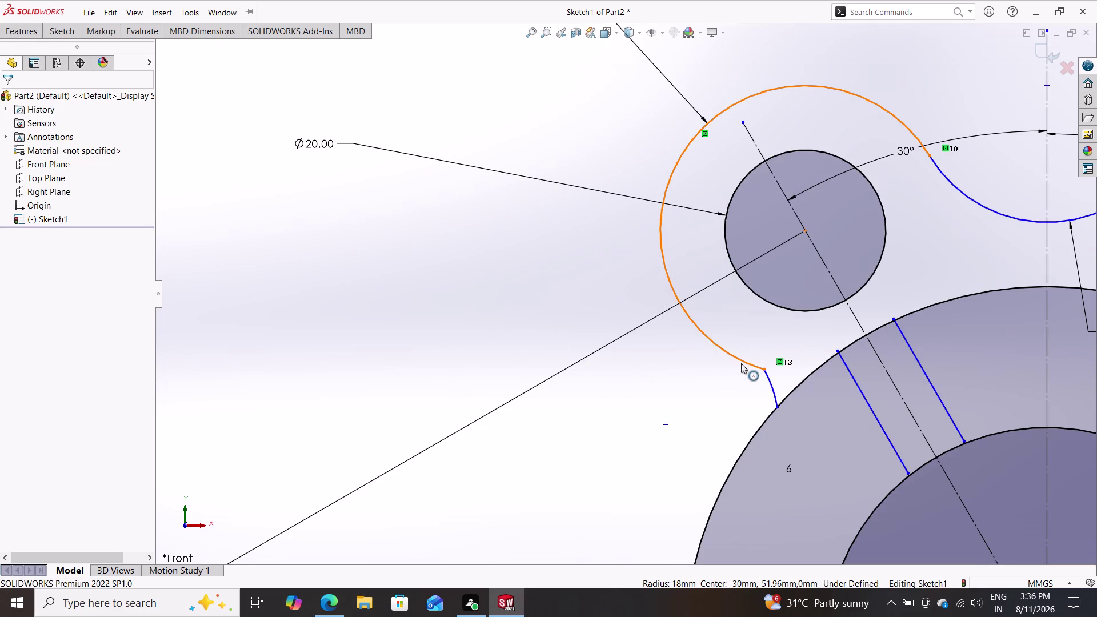
click(741, 364)
click(766, 376)
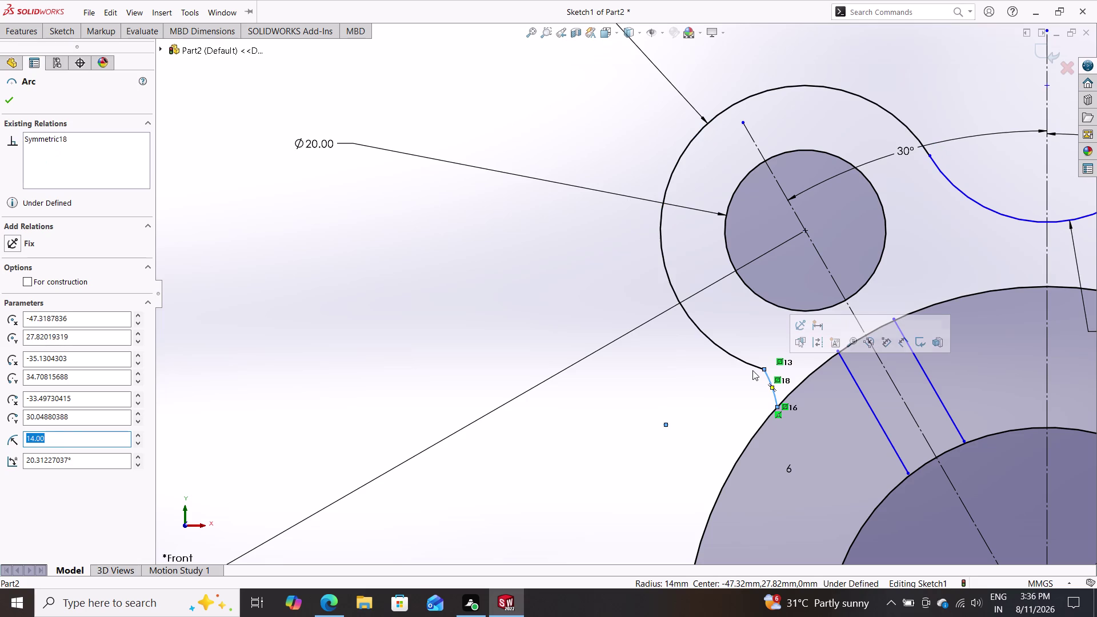
click(748, 361)
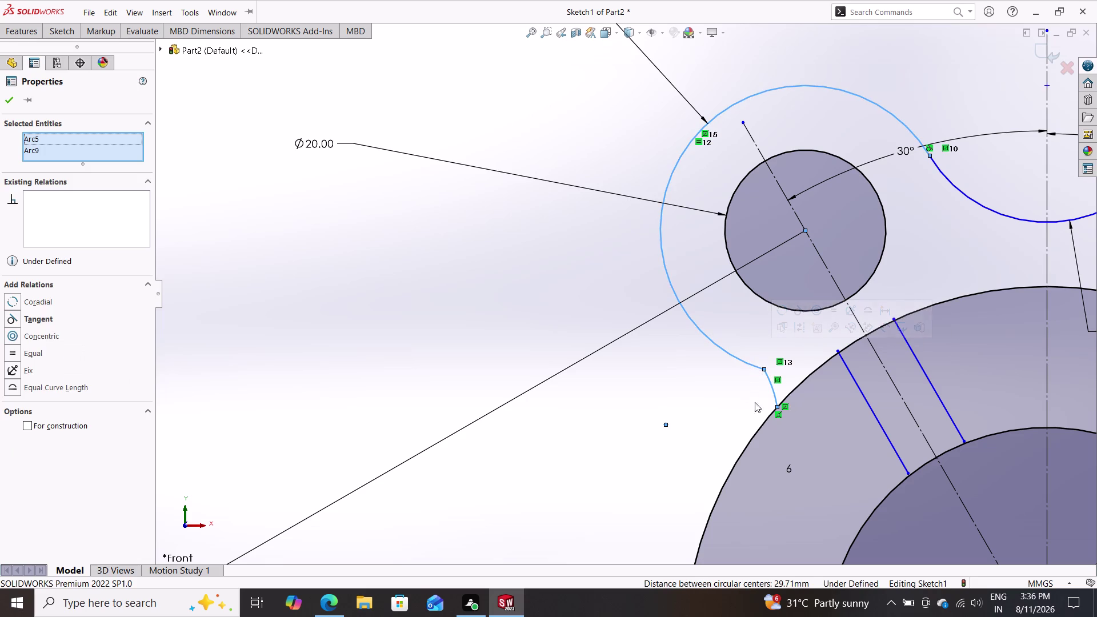
click(761, 369)
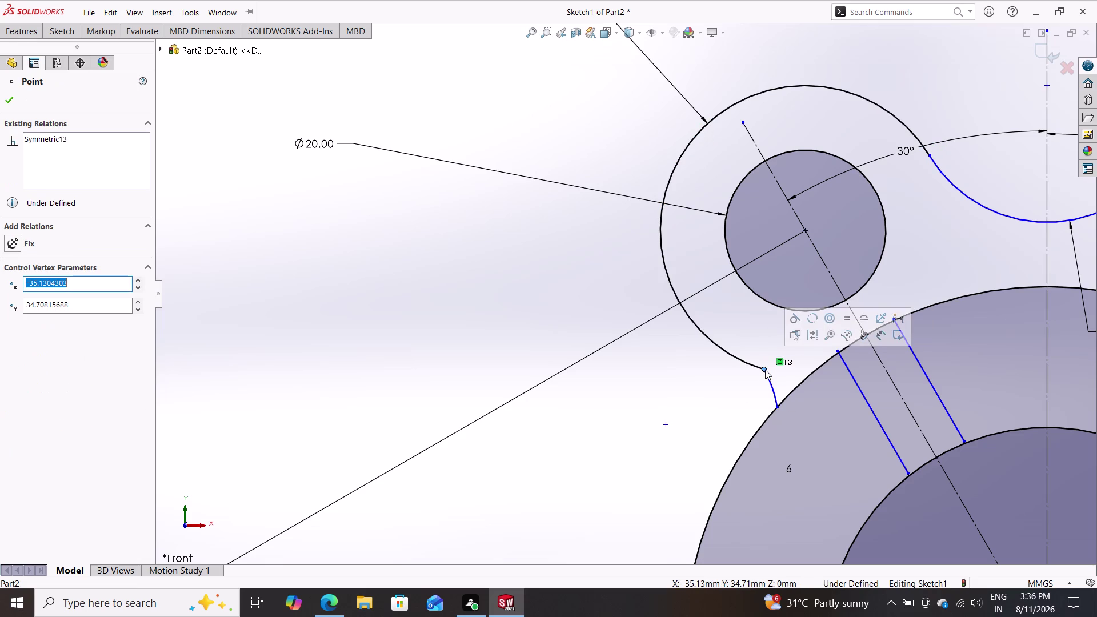
click(764, 371)
key(Escape)
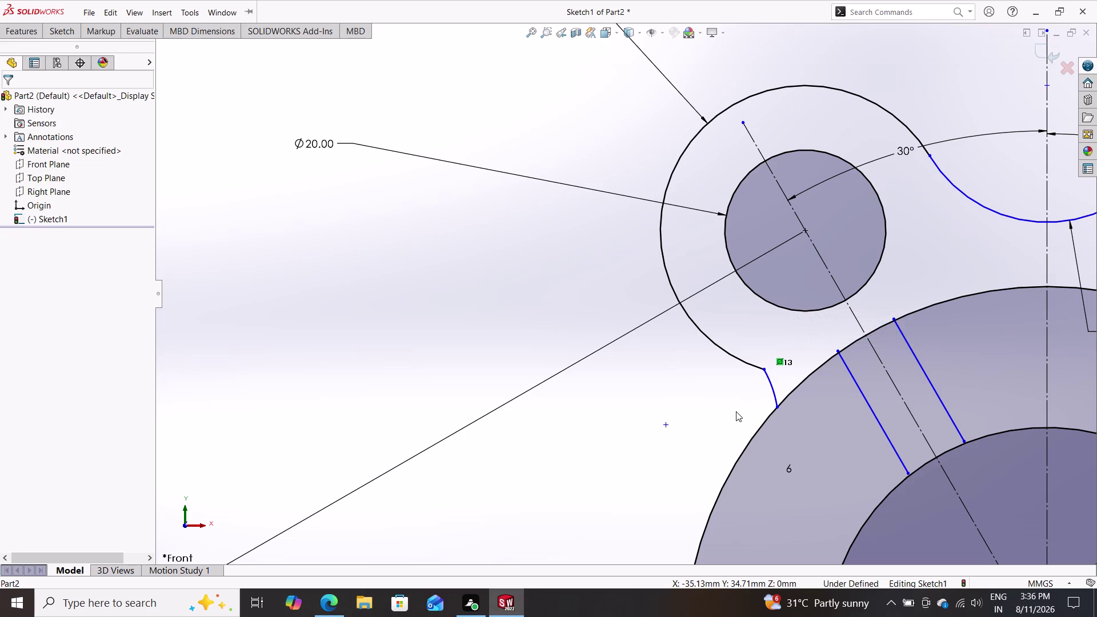
click(741, 361)
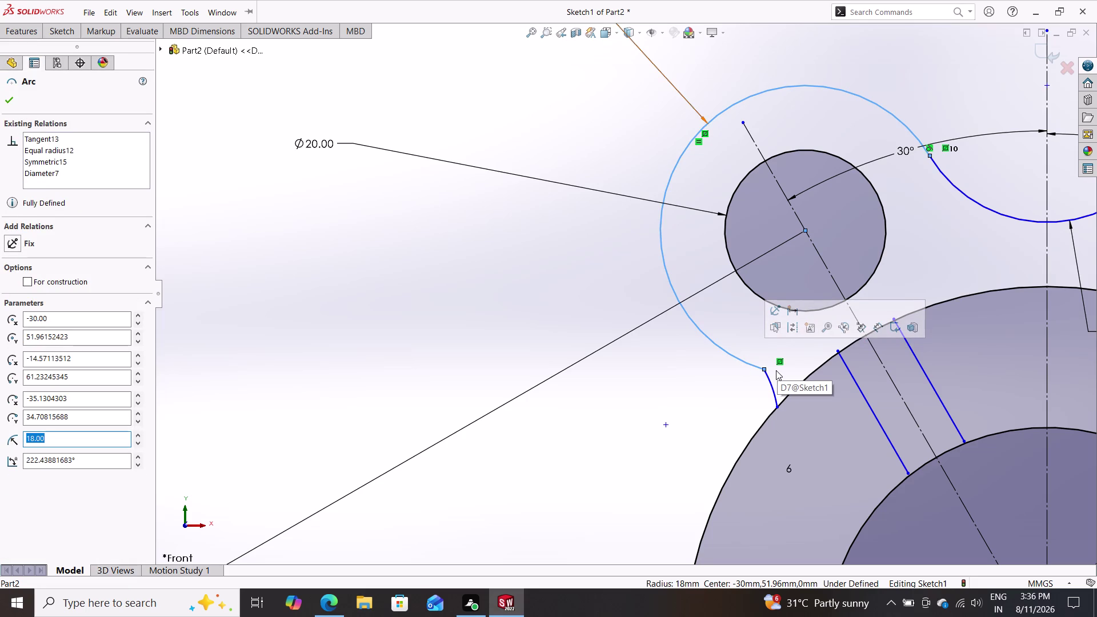
key(Escape)
key(Escape)
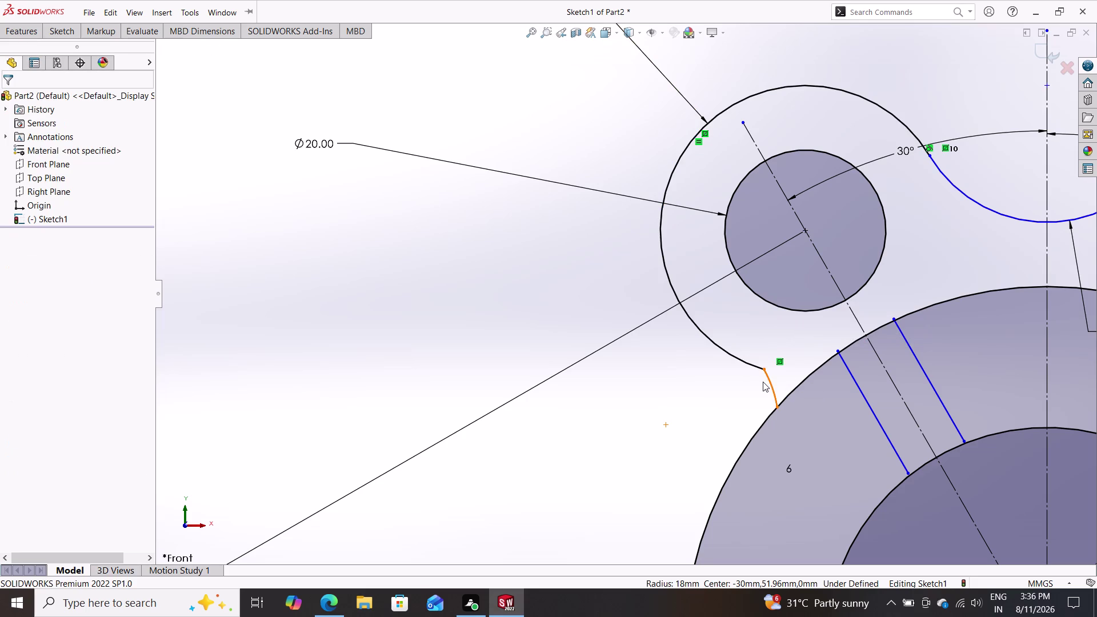
Drag the connecting arc's loose endpoint onto the Ø90 hub circle.
drag(766, 370, 761, 393)
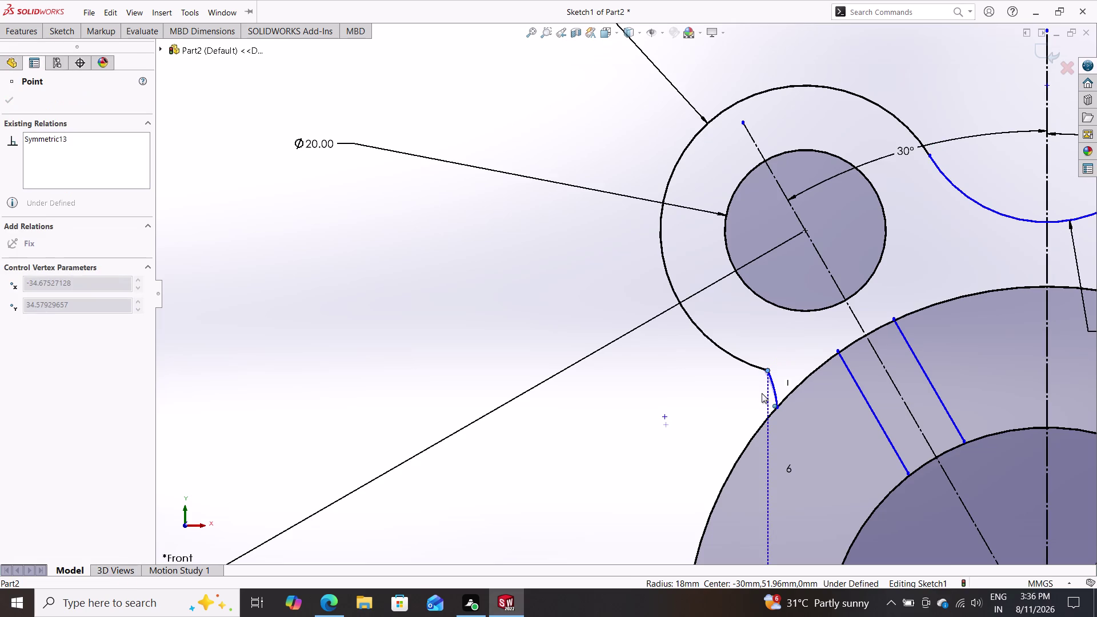
drag(762, 393, 616, 383)
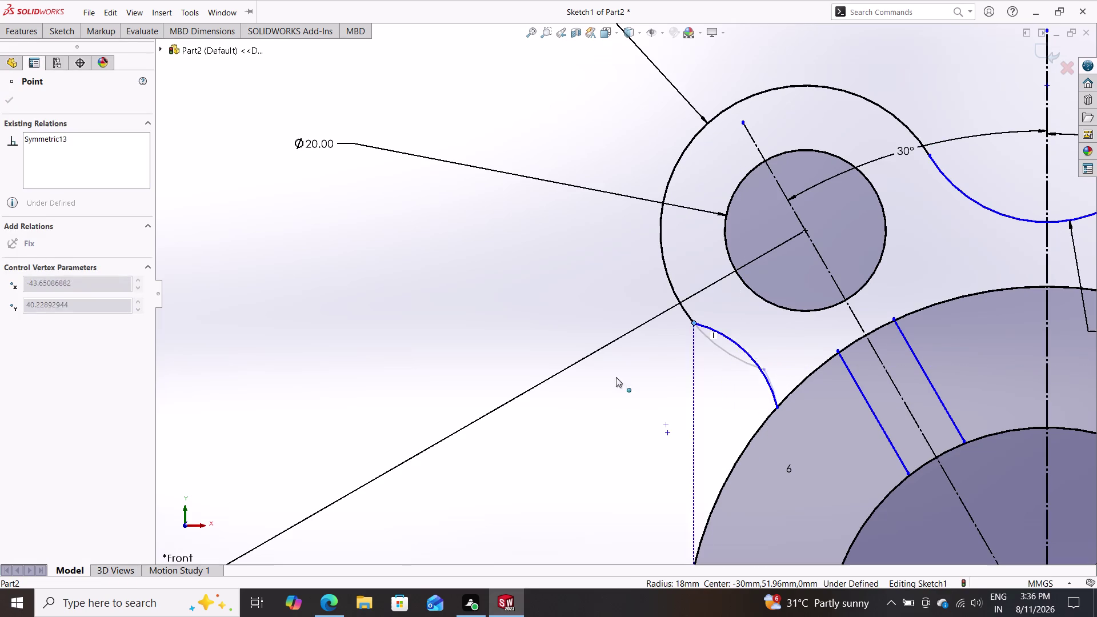
drag(616, 382, 761, 380)
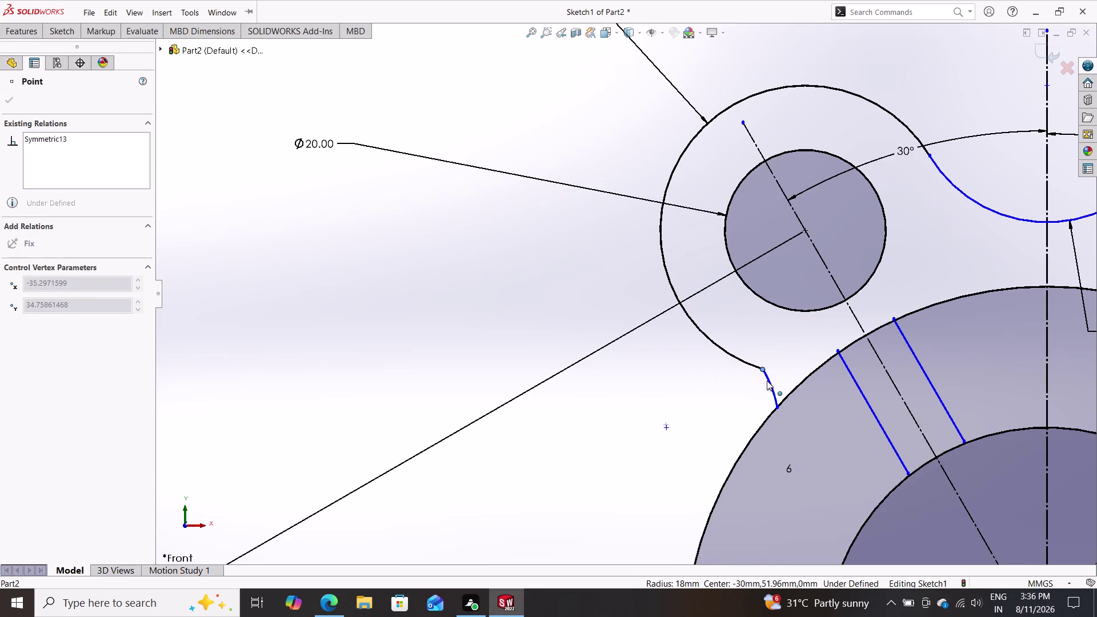
drag(761, 379, 762, 357)
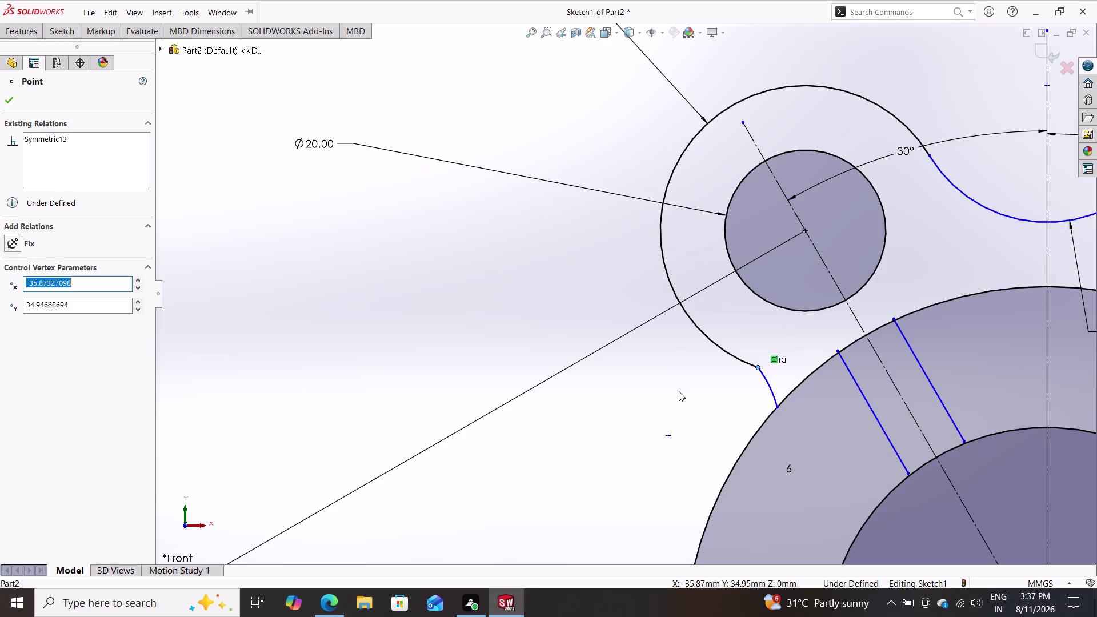
key(Escape)
key(Escape)
key(ctrl+z)
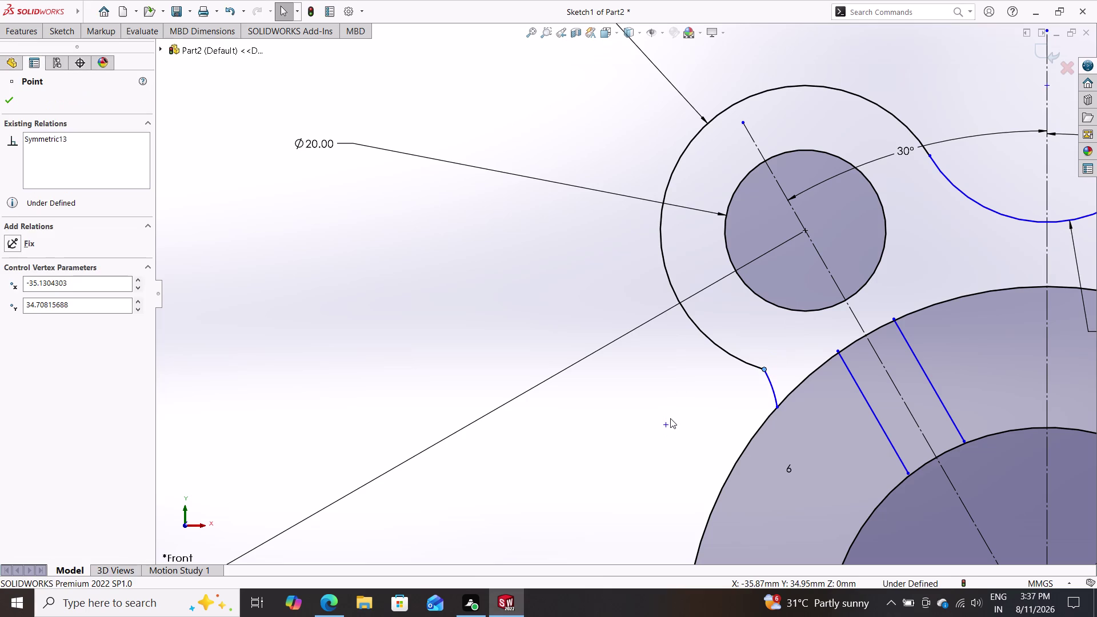
Make the arc endpoint coincident with the Ø90 hub circle.
click(771, 413)
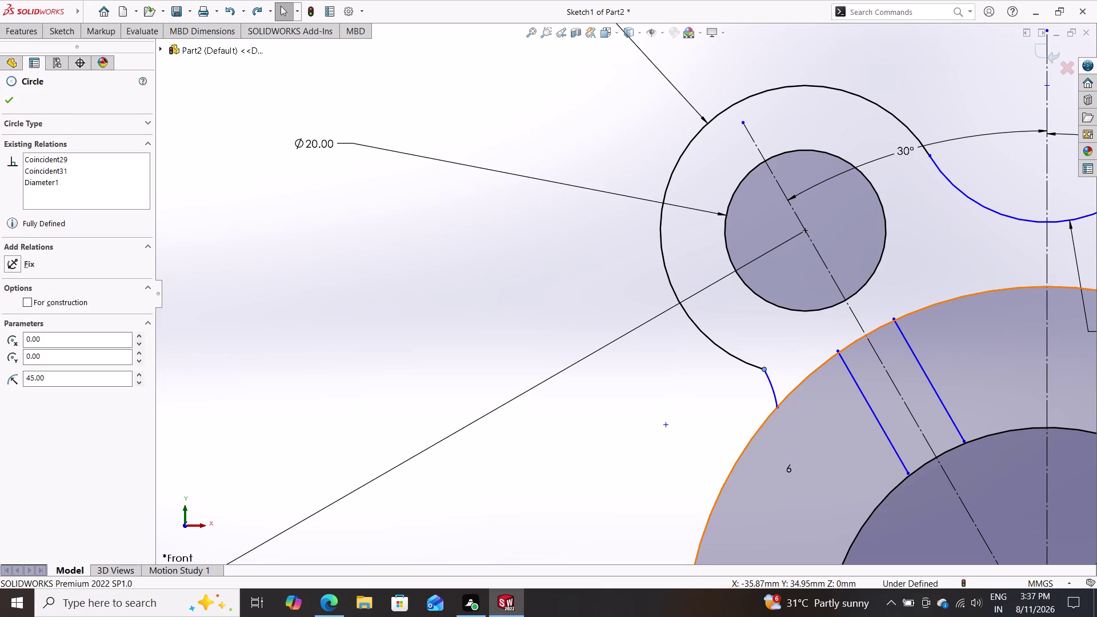
click(770, 389)
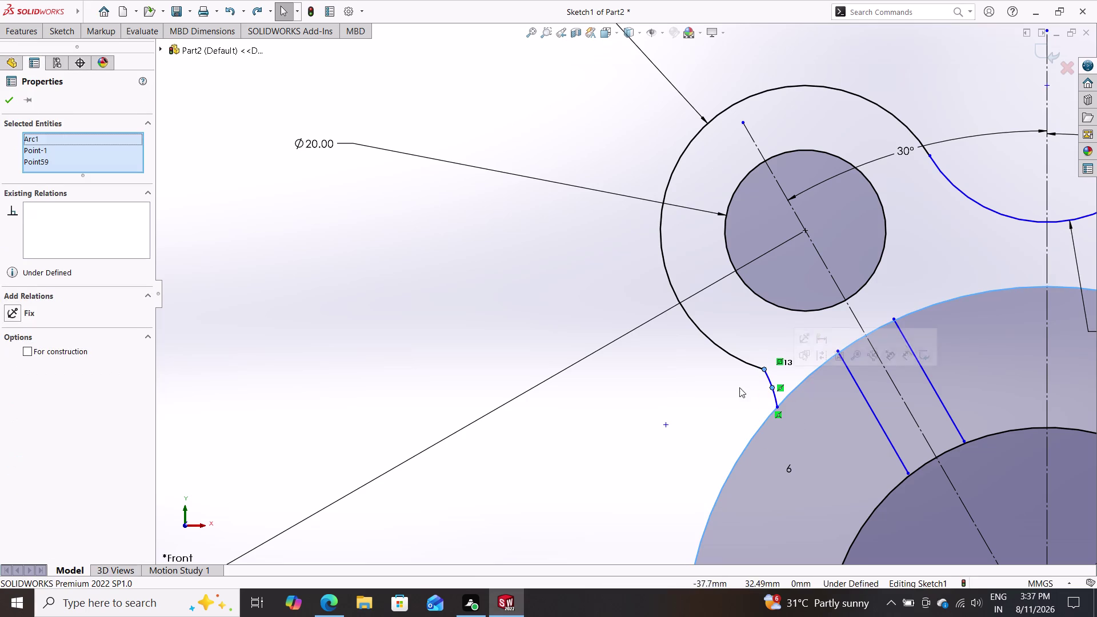
key(Escape)
key(Escape)
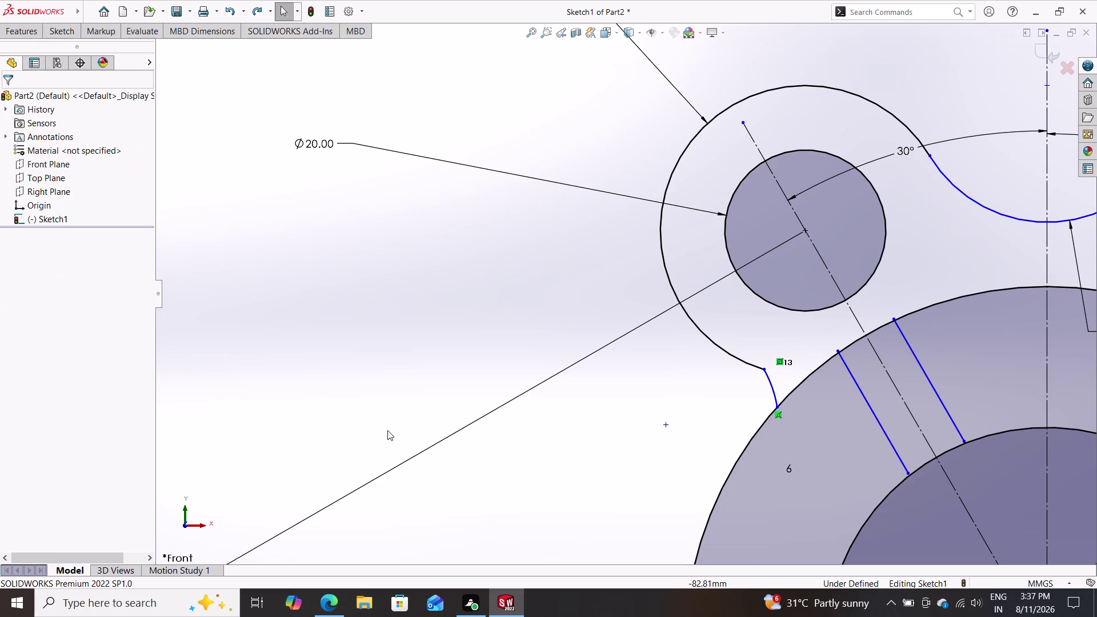
Make upper-left boss arc Arc5 tangent to connecting arc Arc9.
click(736, 355)
click(767, 384)
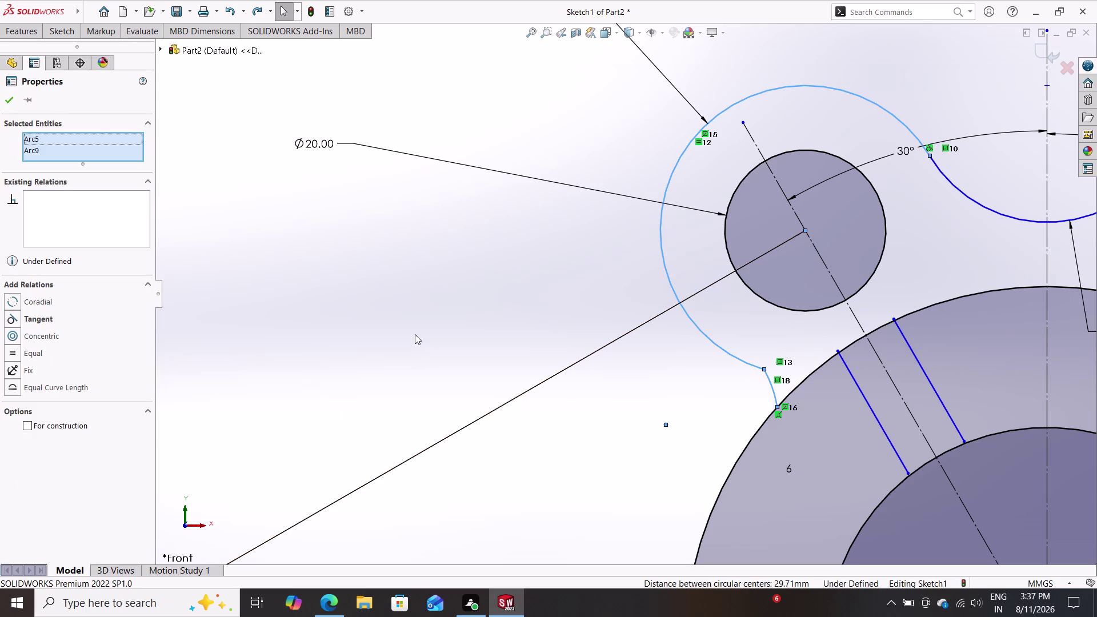
click(33, 315)
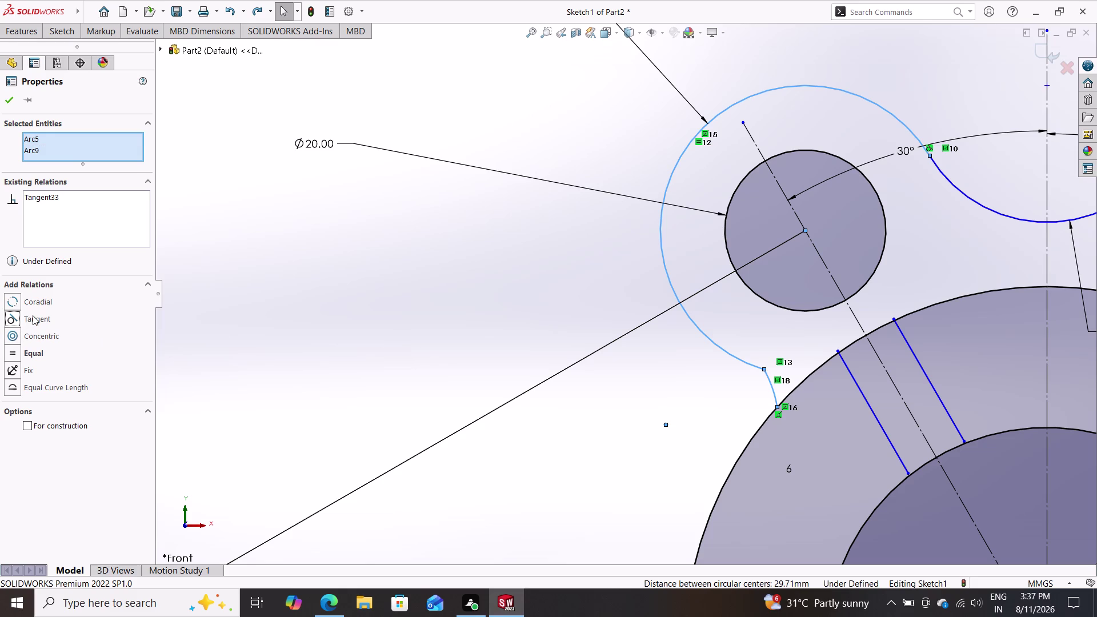
key(Escape)
scroll(down, 3)
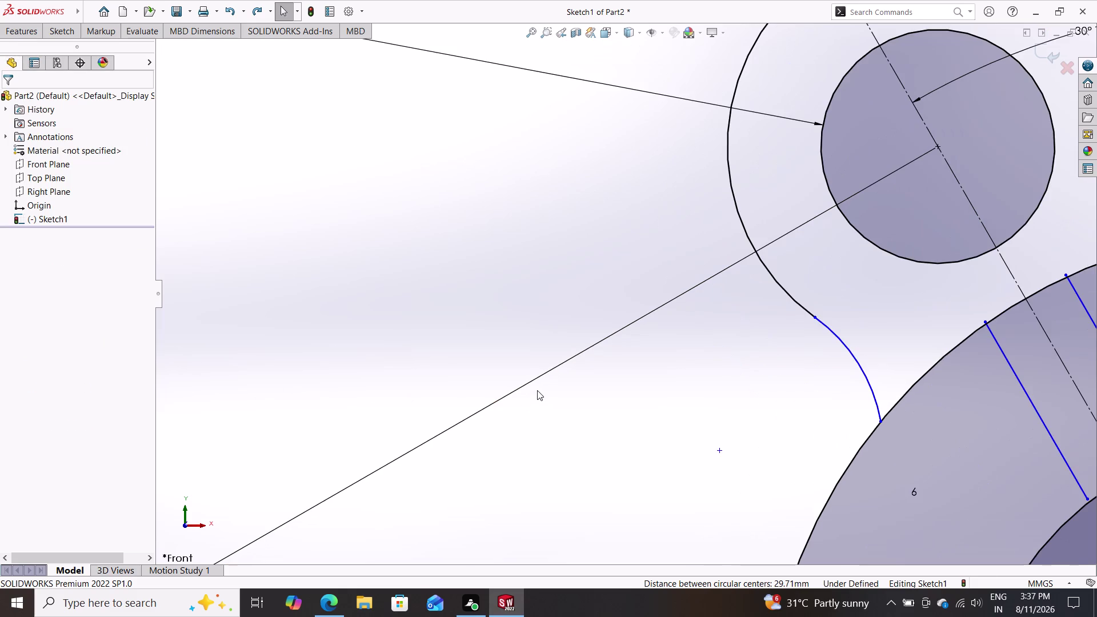
scroll(up, 3)
scroll(up, 3)
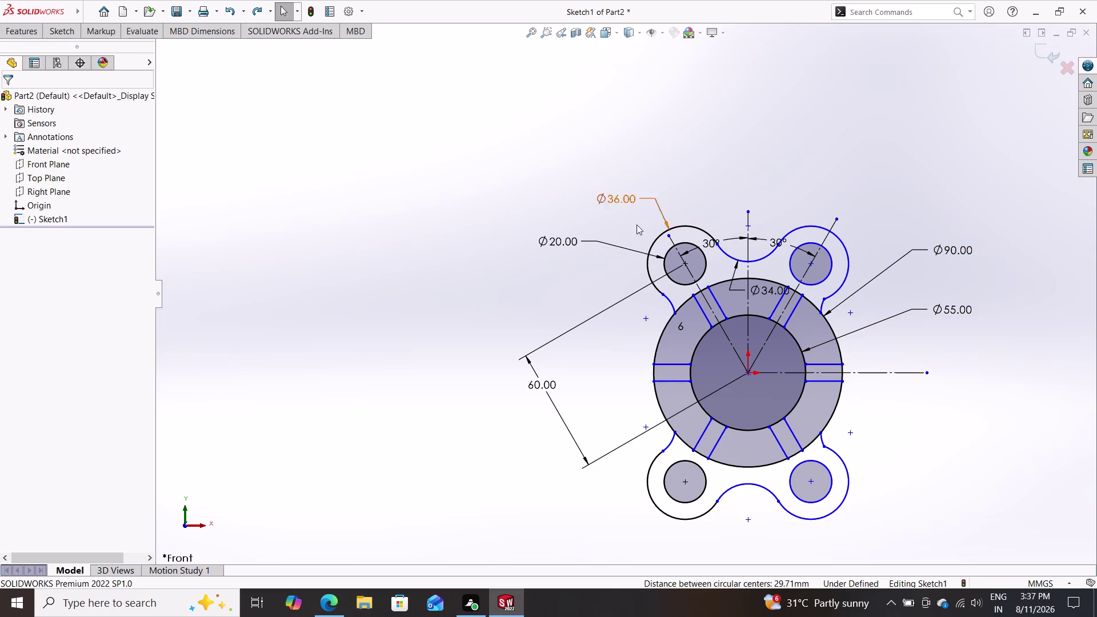
Apply an Equal Curve Length relation to Arc5 and Arc9, then undo it.
click(646, 259)
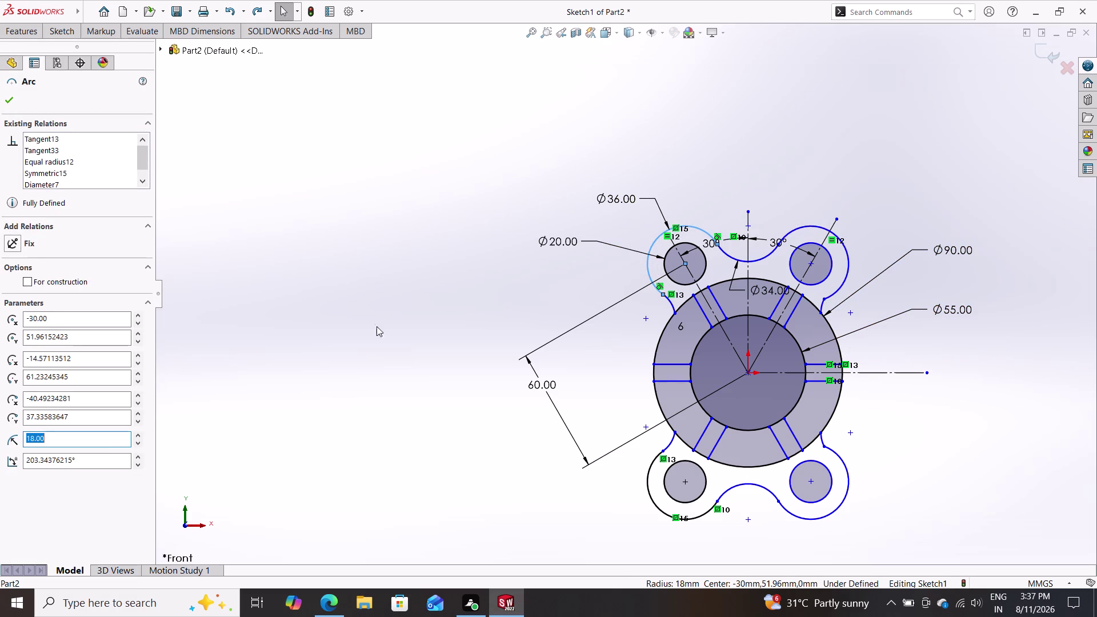
key(Escape)
key(Escape)
scroll(down, 3)
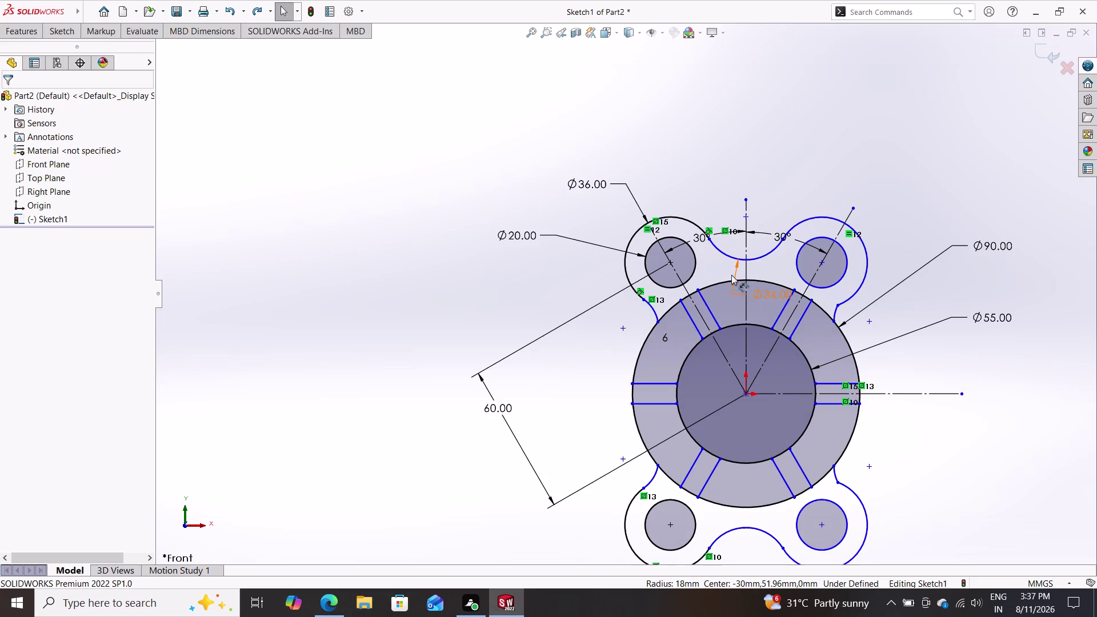
scroll(down, 3)
scroll(down, 3)
scroll(down, 3)
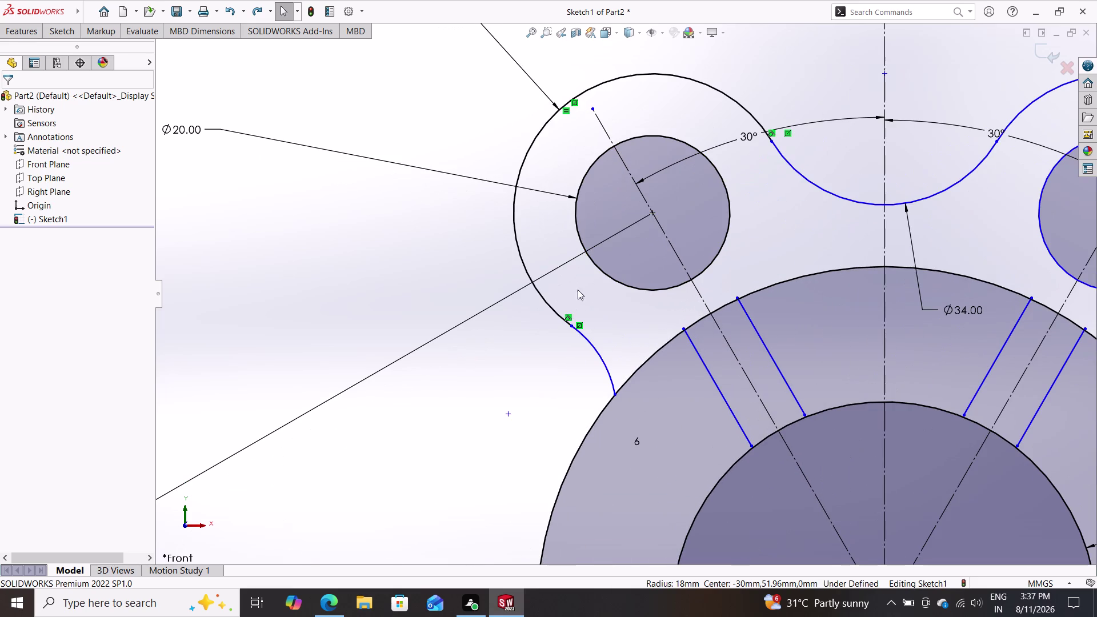
click(534, 138)
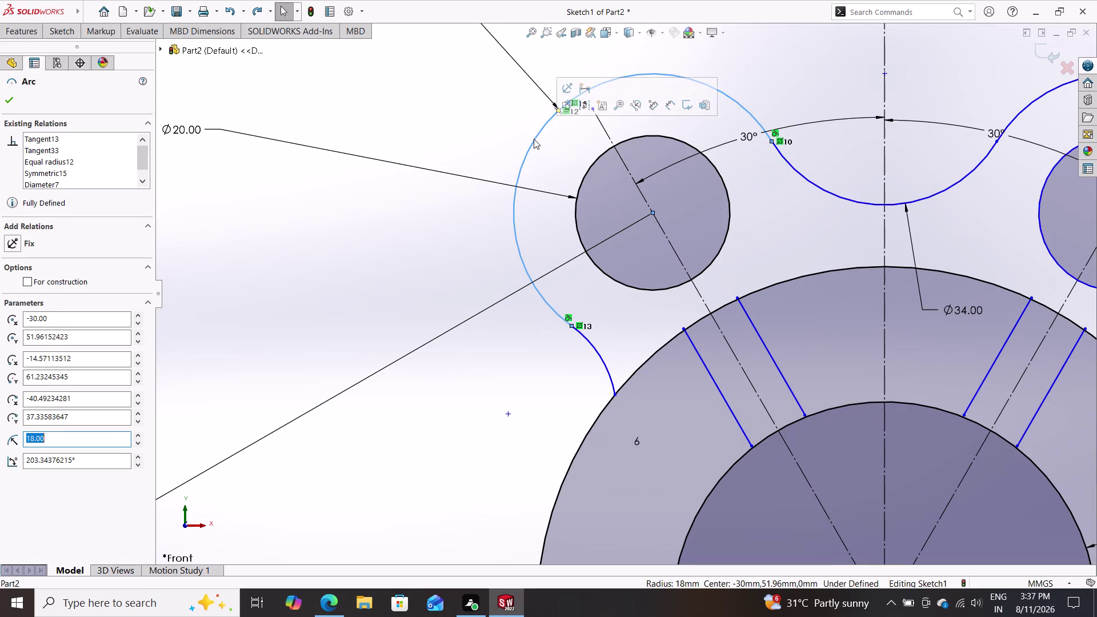
click(594, 351)
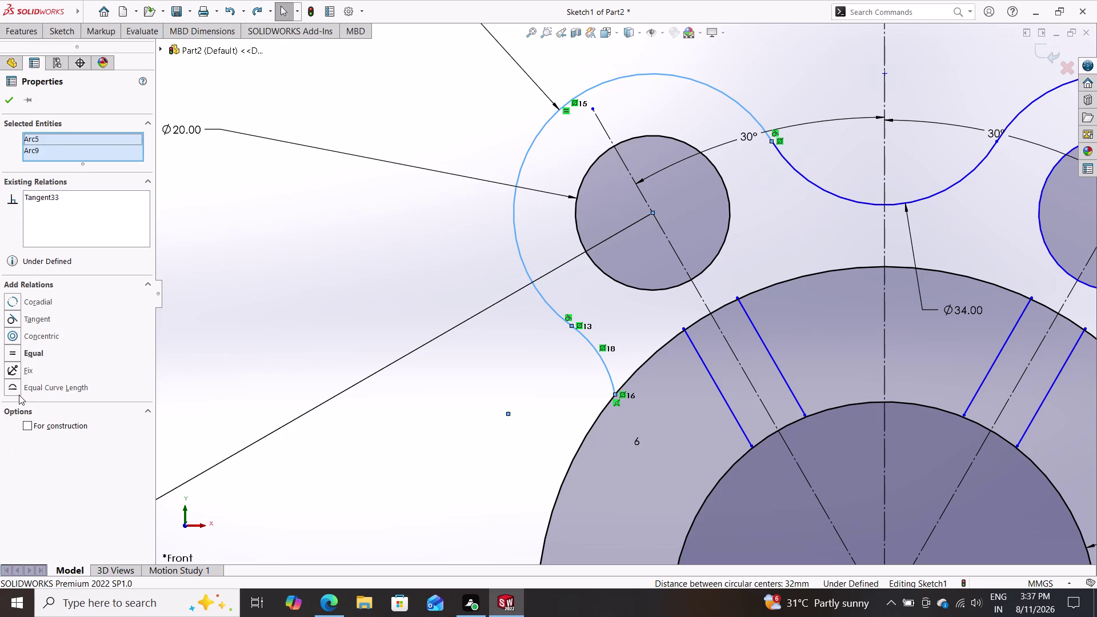
click(49, 387)
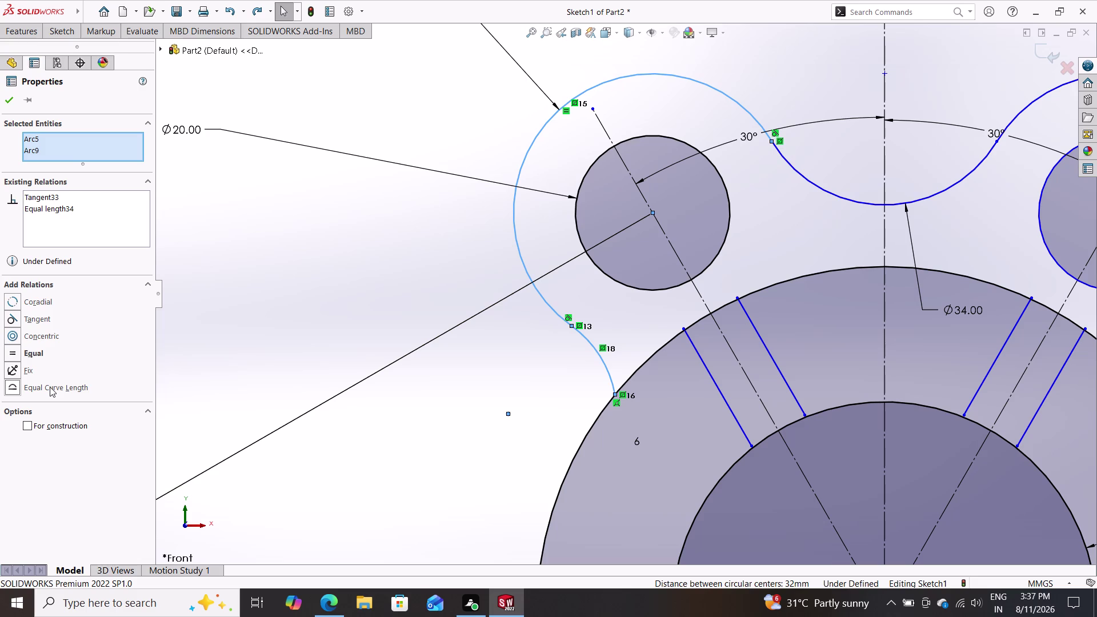
key(ctrl+z)
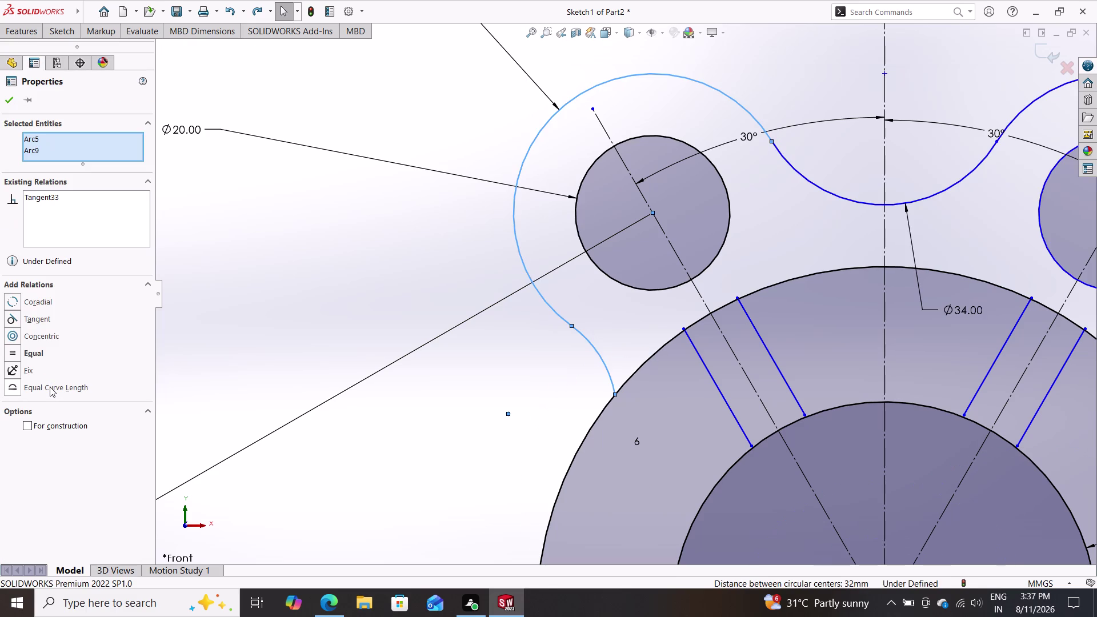
key(Escape)
key(Escape)
Box-select the whole hub sketch and review its relations in Display/Delete Relations.
scroll(down, 3)
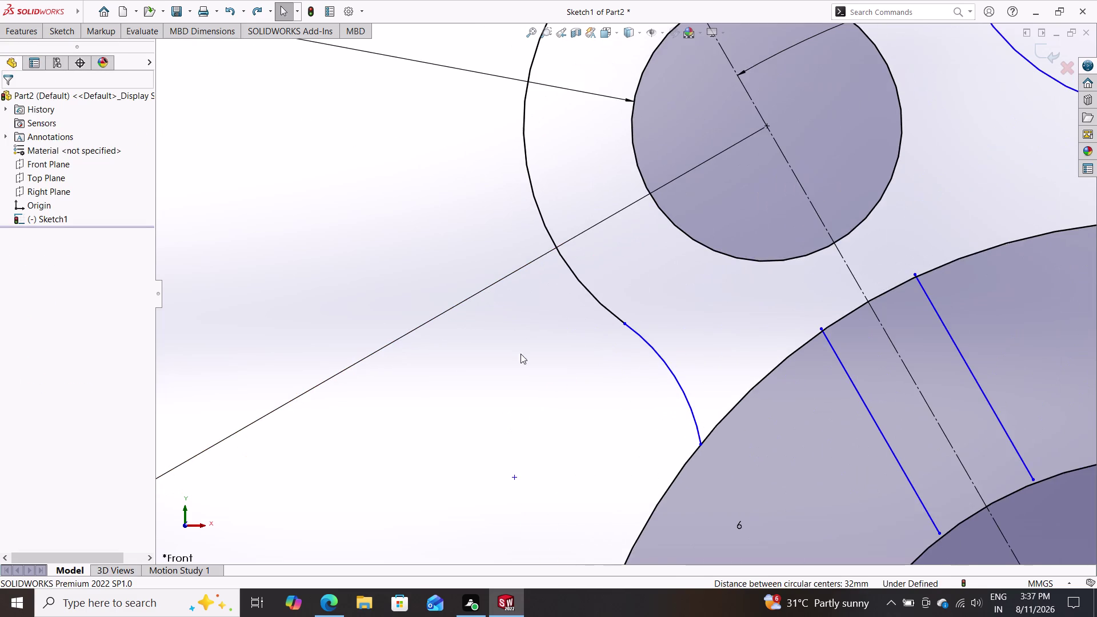
scroll(up, 3)
scroll(up, 3)
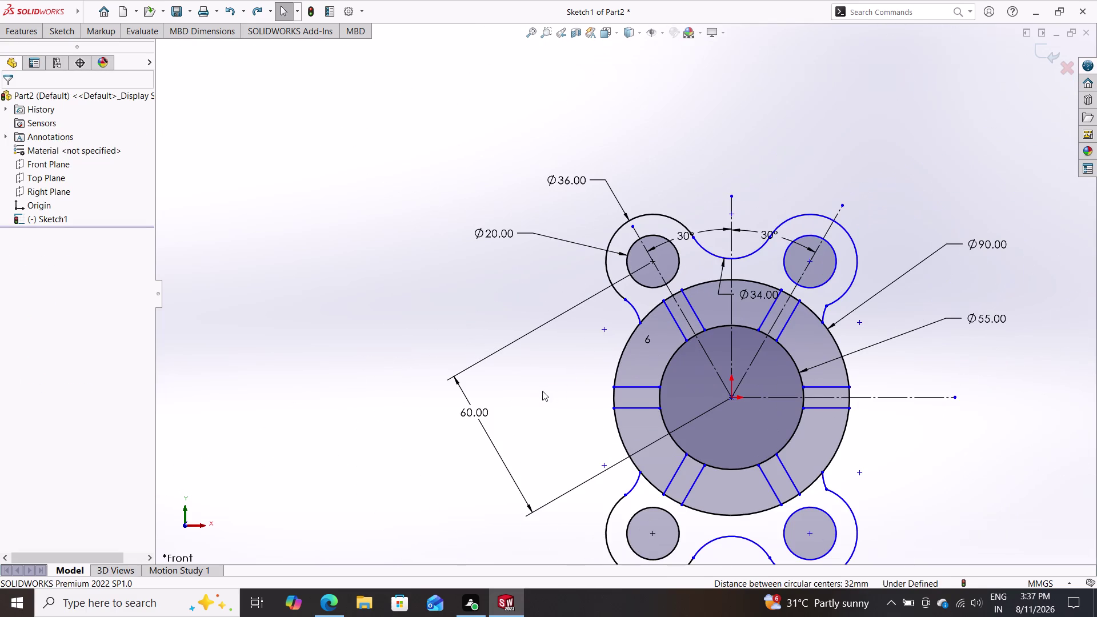
scroll(up, 3)
drag(945, 198, 944, 196)
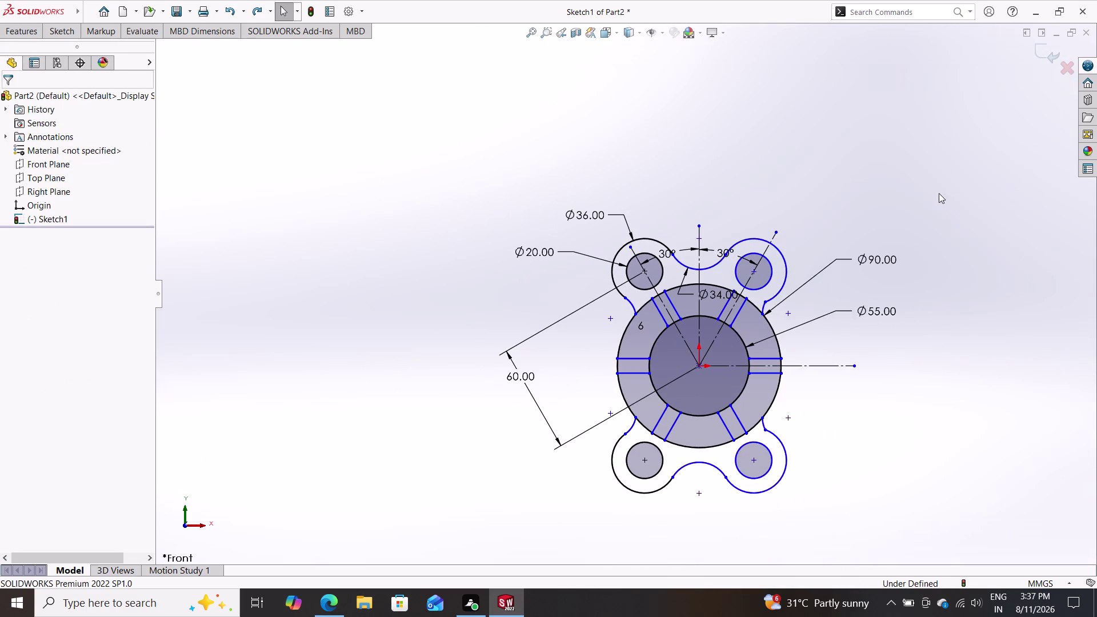
drag(944, 197, 476, 512)
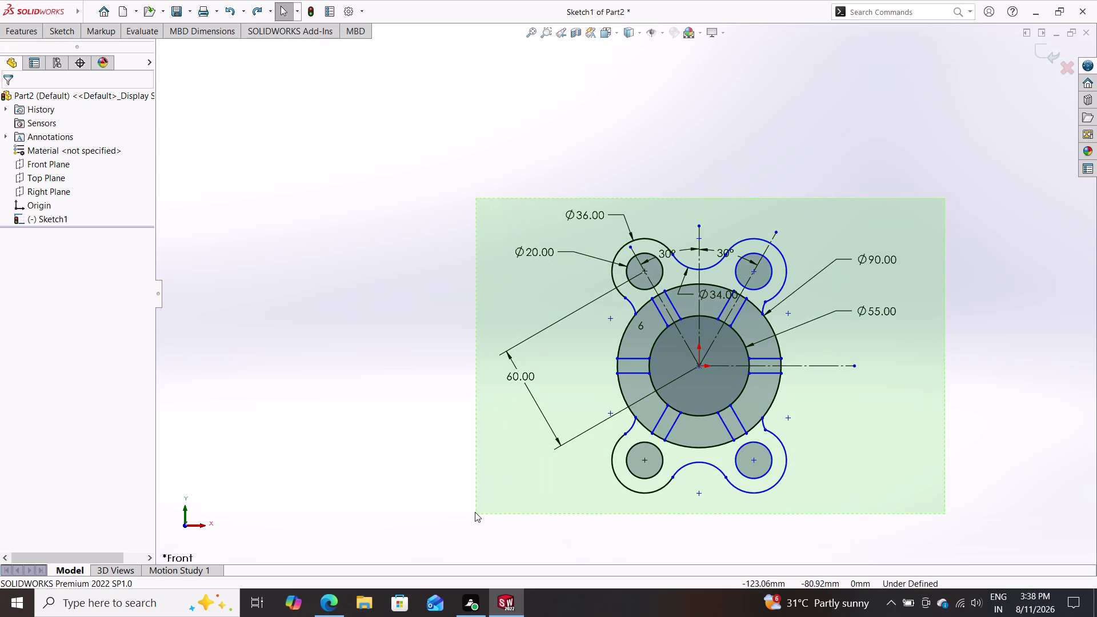
drag(475, 513, 468, 507)
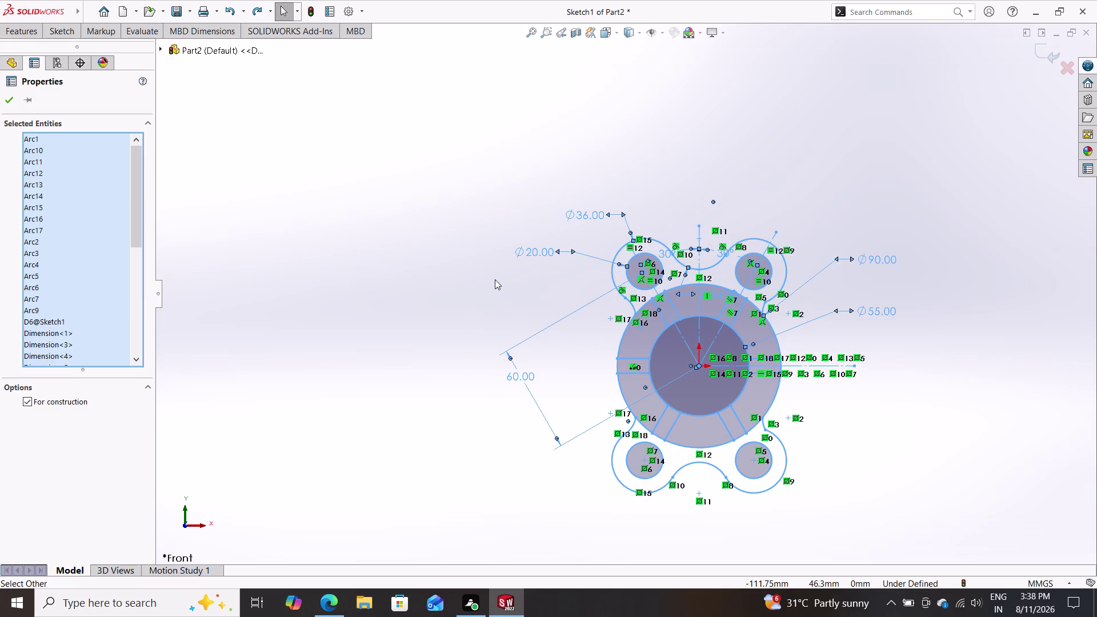
right_click(495, 280)
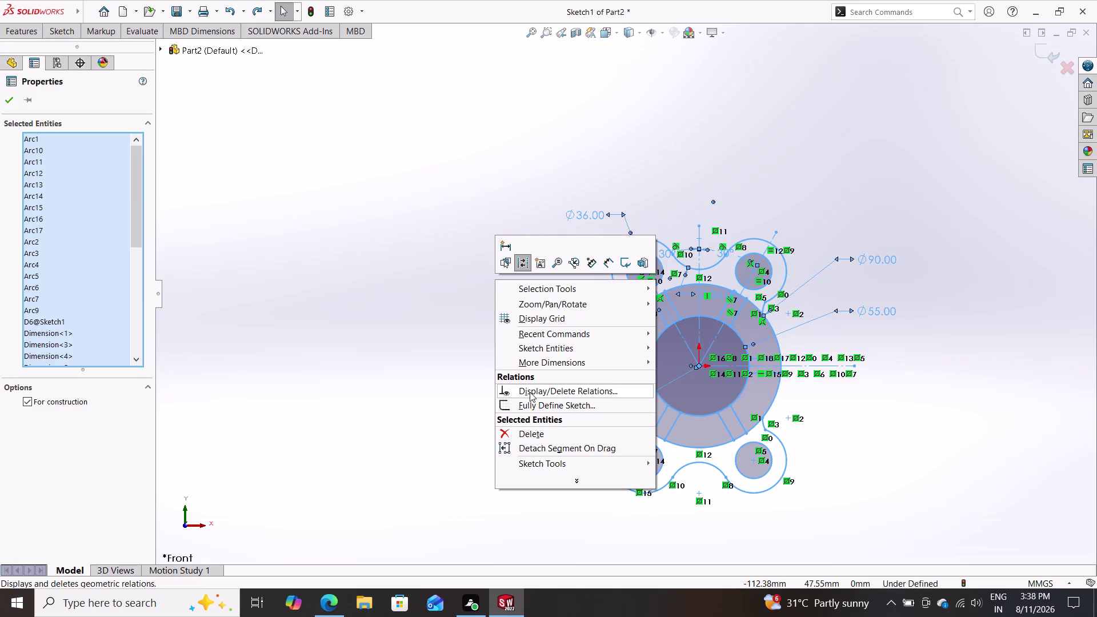
click(529, 392)
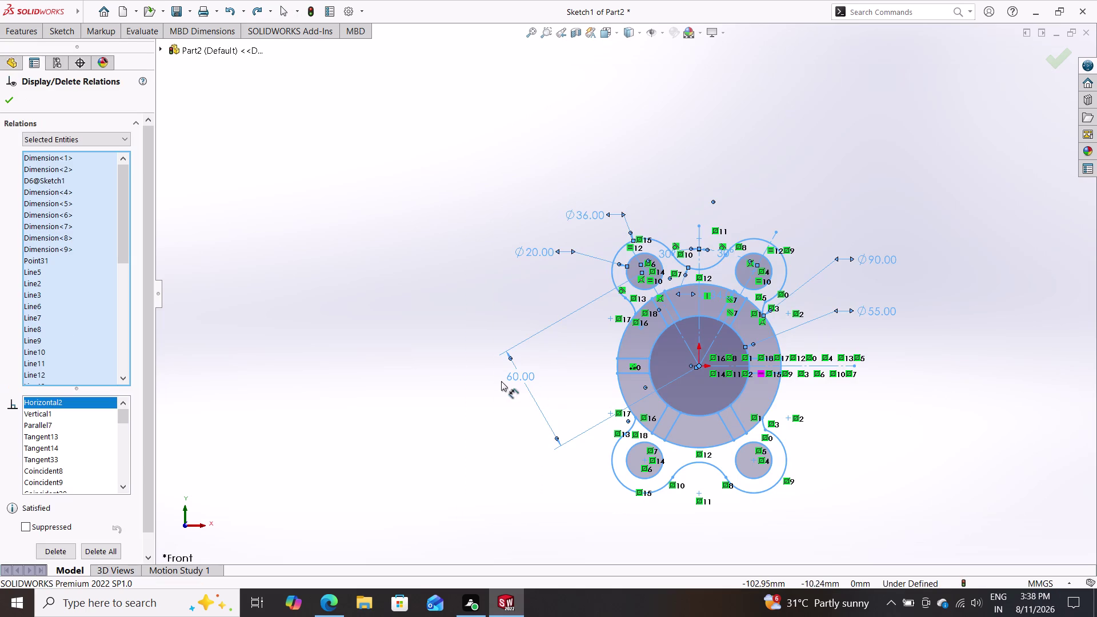
click(7, 98)
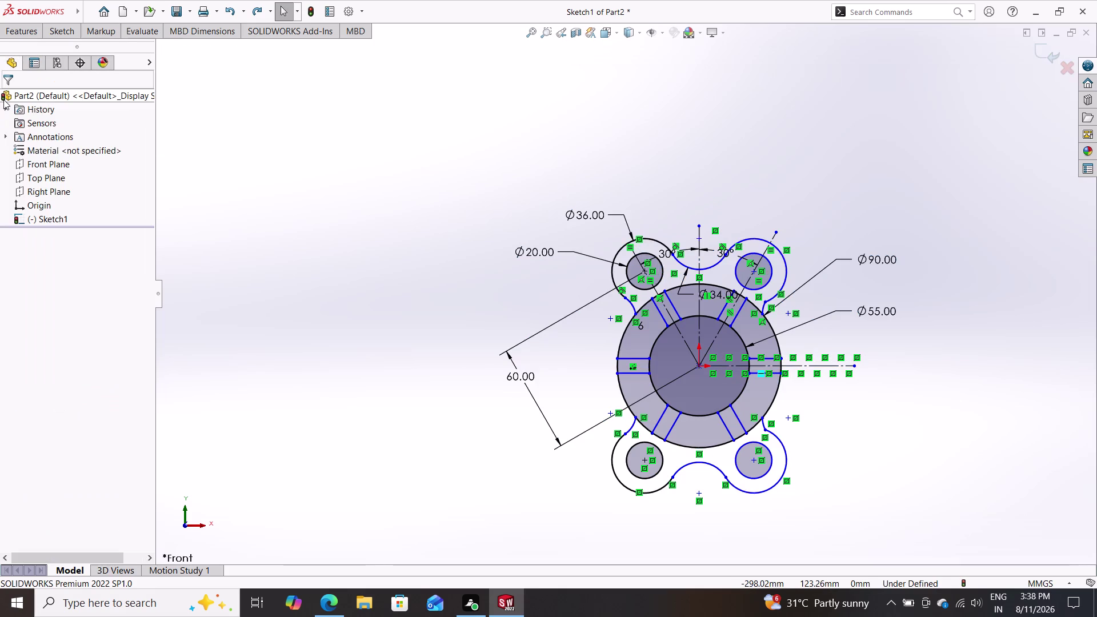
Clear the selection and box-select the entire hub sketch again.
key(Escape)
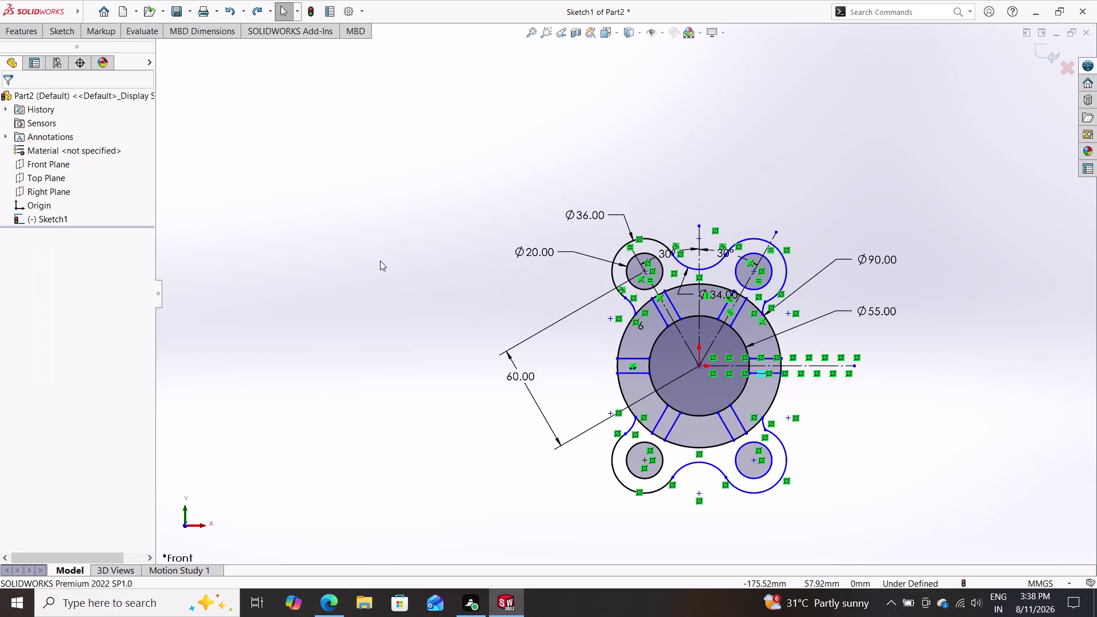
key(Escape)
key(Escape)
key(Escape)
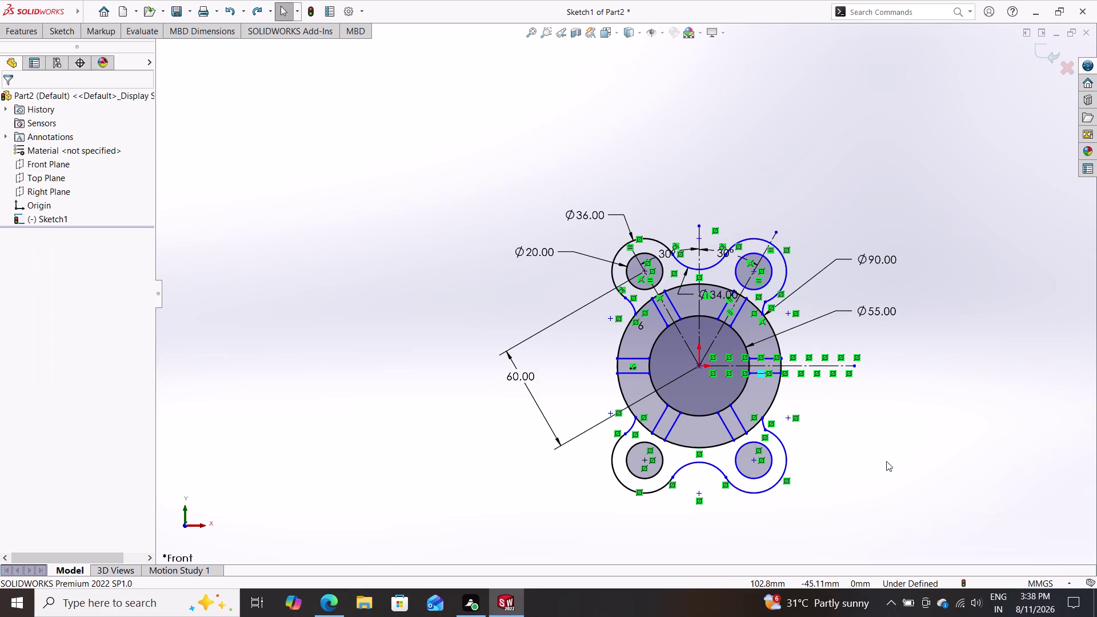
drag(862, 497, 547, 190)
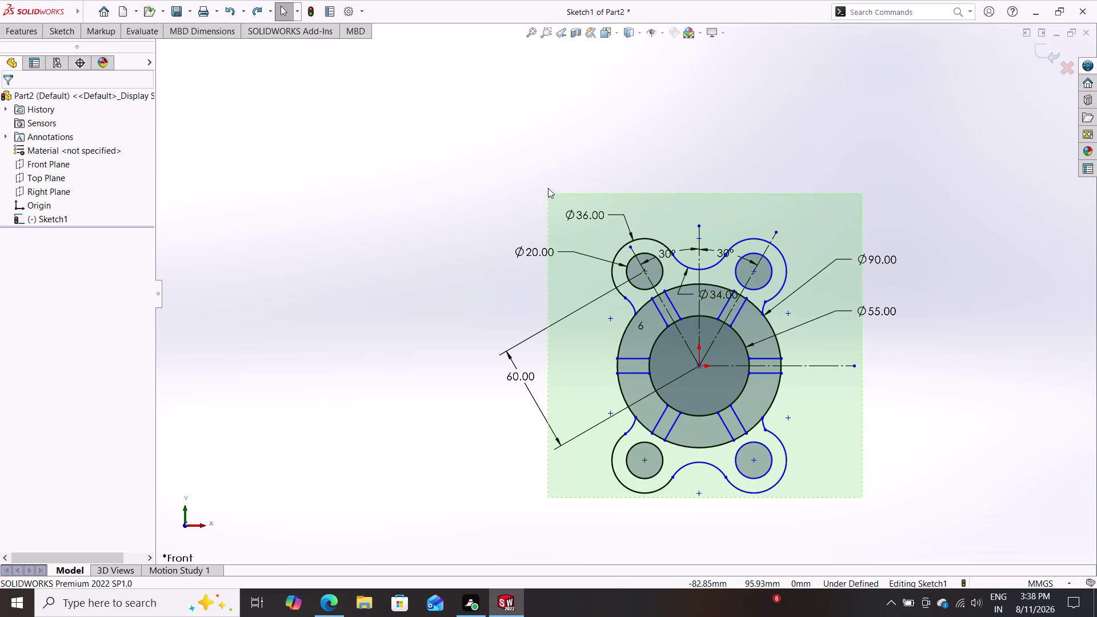
Run Fully Define Sketch on the whole hub sketch, calculating automatic dimensions and relations.
drag(548, 189, 547, 185)
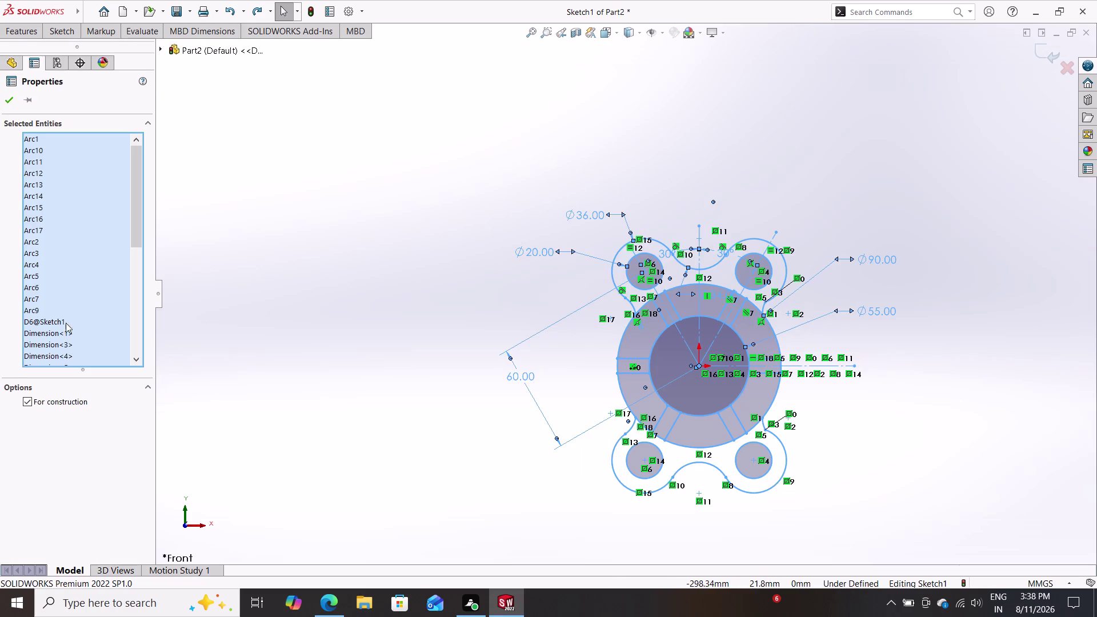
right_click(487, 252)
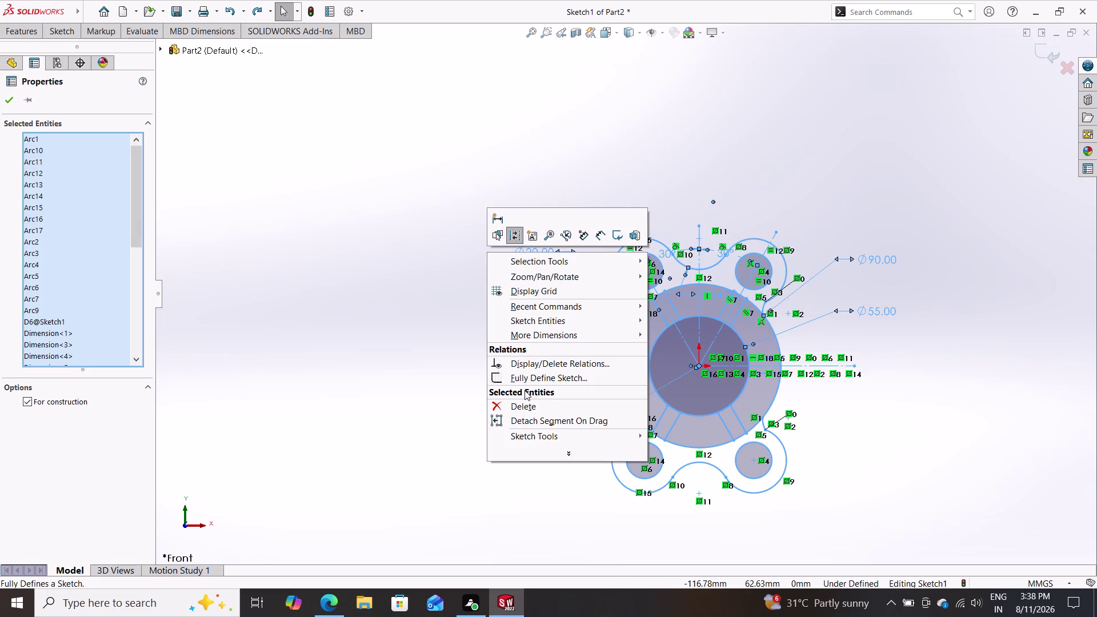
click(533, 375)
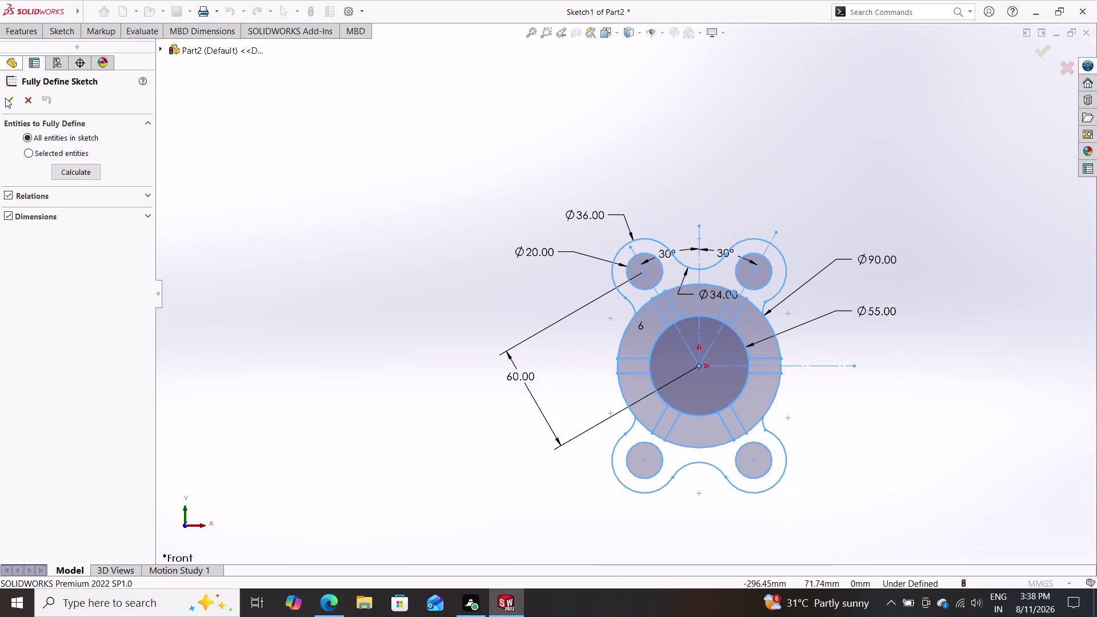
click(4, 102)
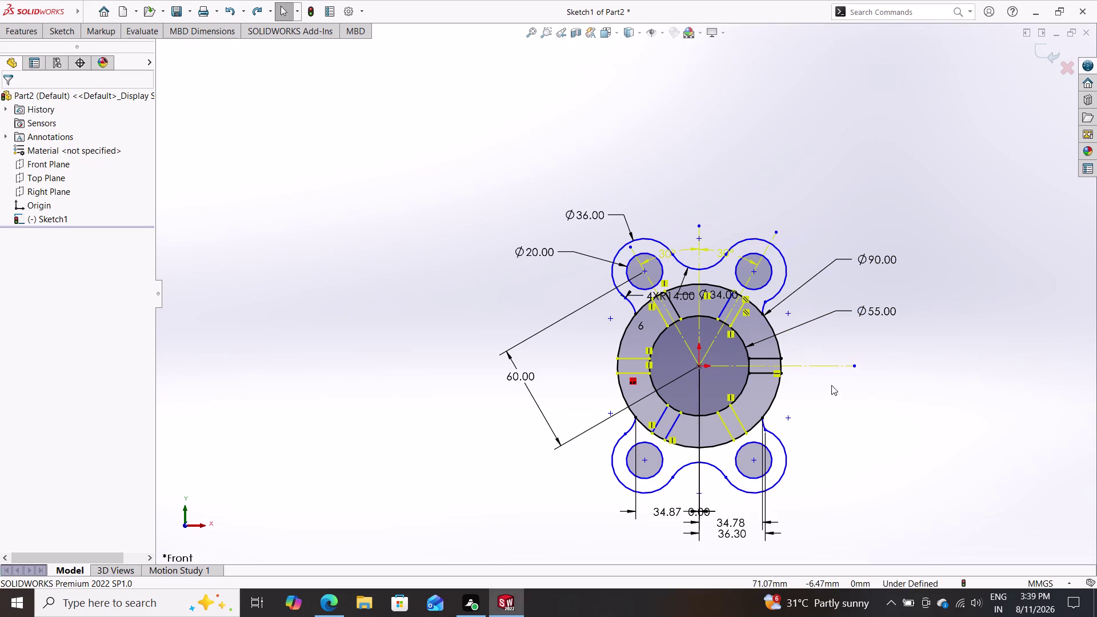
Drag the Ø36.00 dimension out to the upper left, then box-select the whole sketch.
scroll(up, 3)
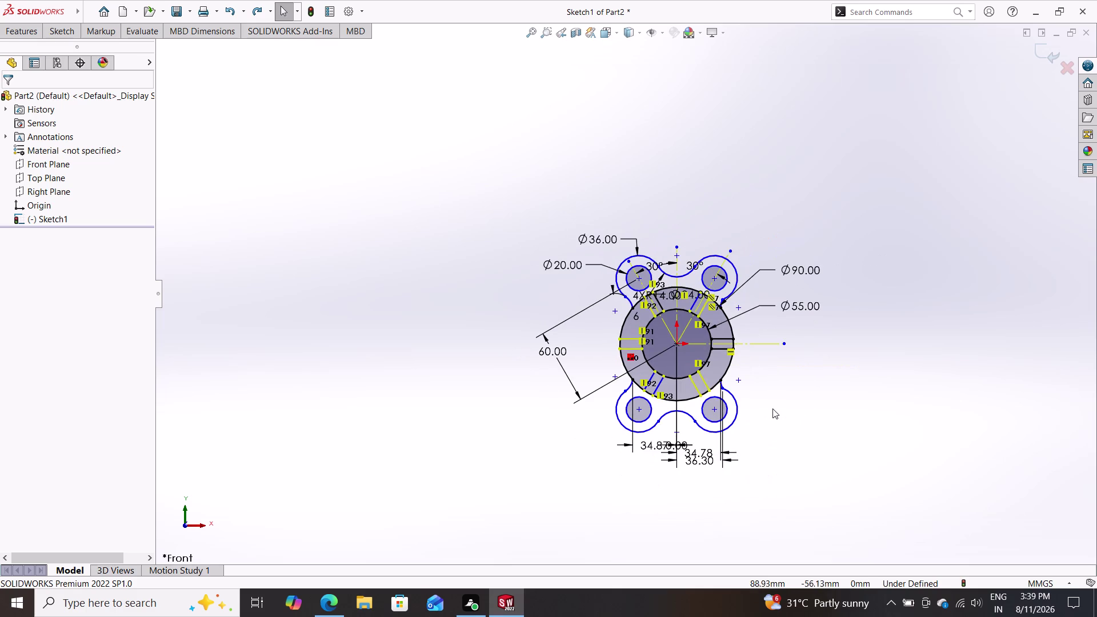
scroll(down, 3)
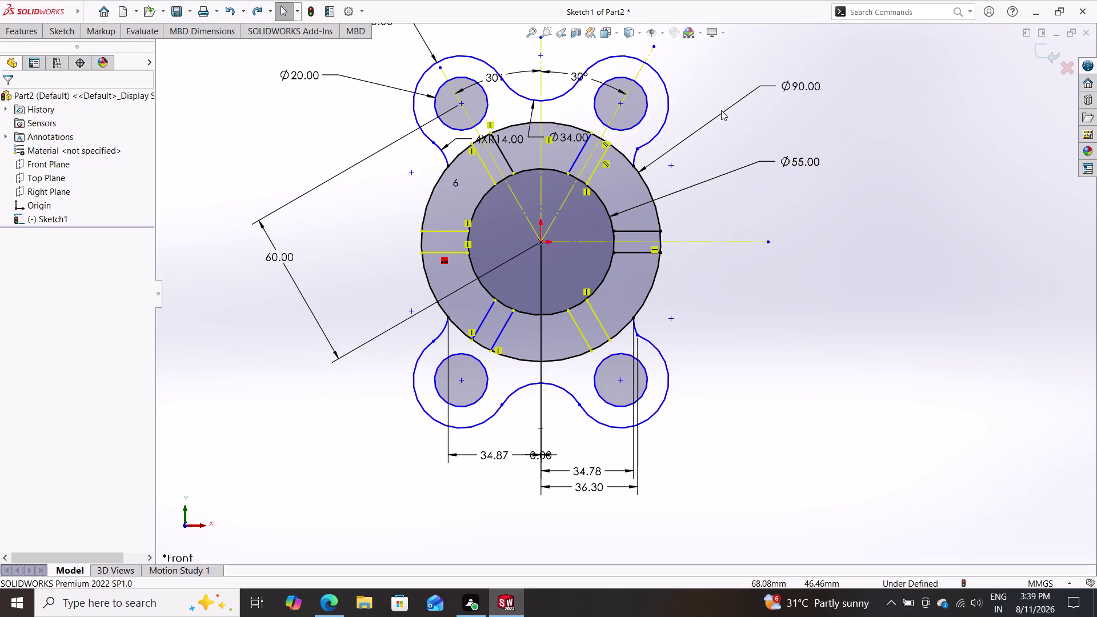
scroll(down, 3)
scroll(up, 3)
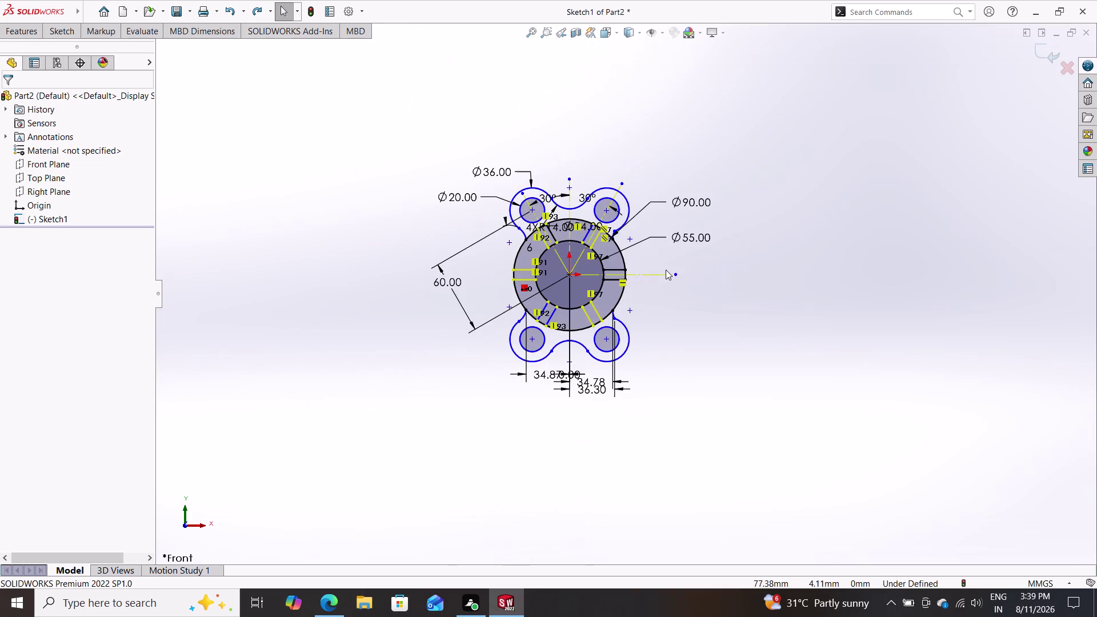
drag(731, 126, 606, 146)
drag(515, 165, 348, 297)
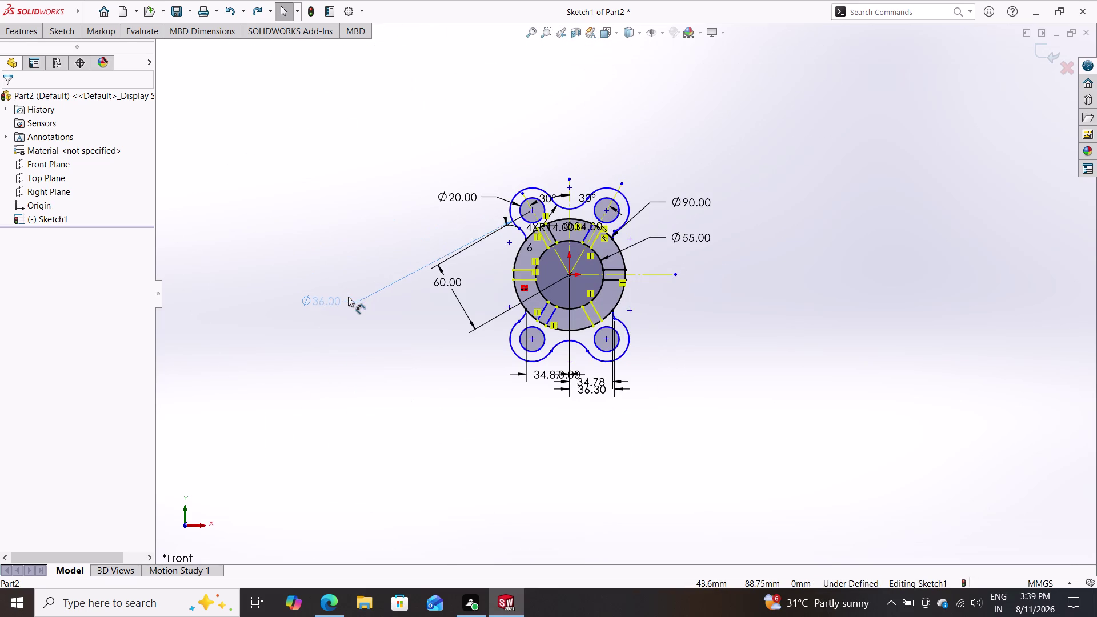
drag(348, 296, 332, 185)
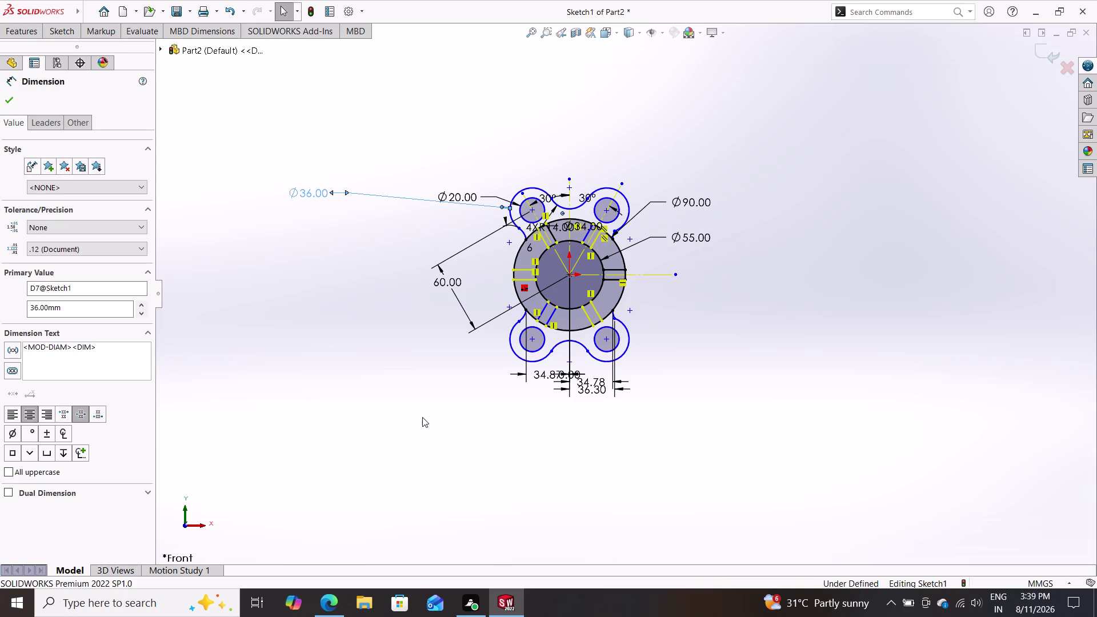
drag(422, 417, 726, 115)
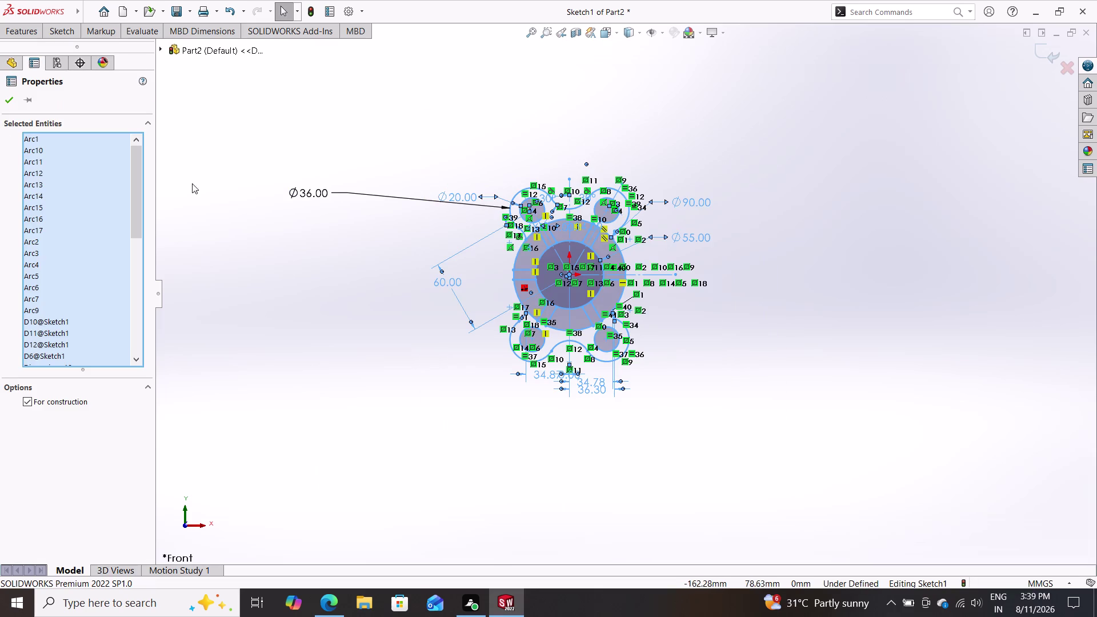
View the selected sketch's relations in Display/Delete Relations and close it unchanged.
right_click(559, 149)
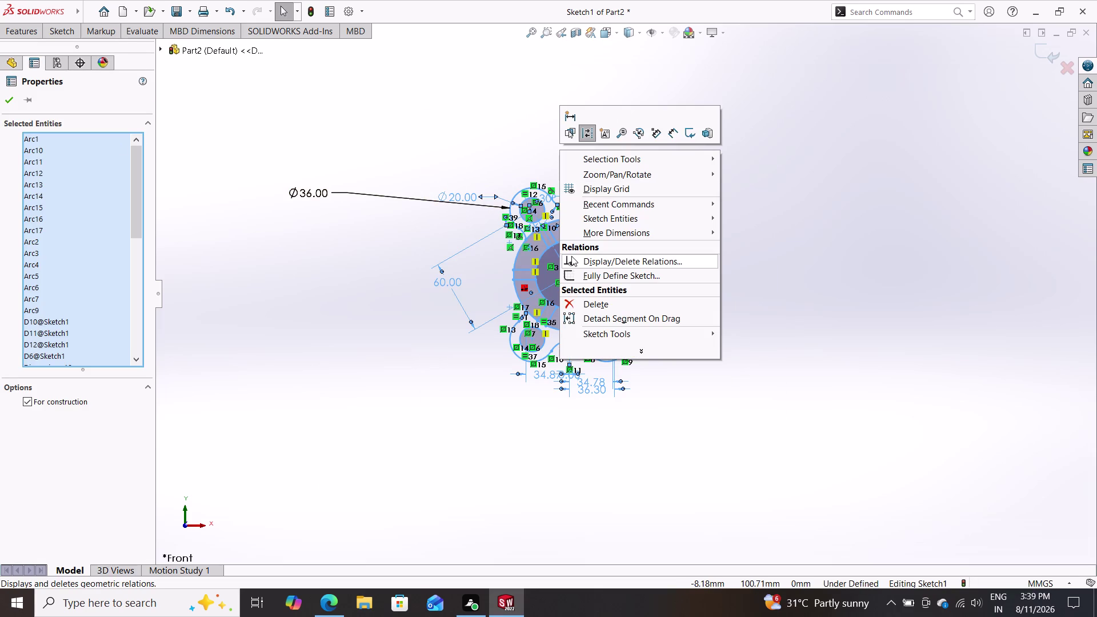
click(571, 256)
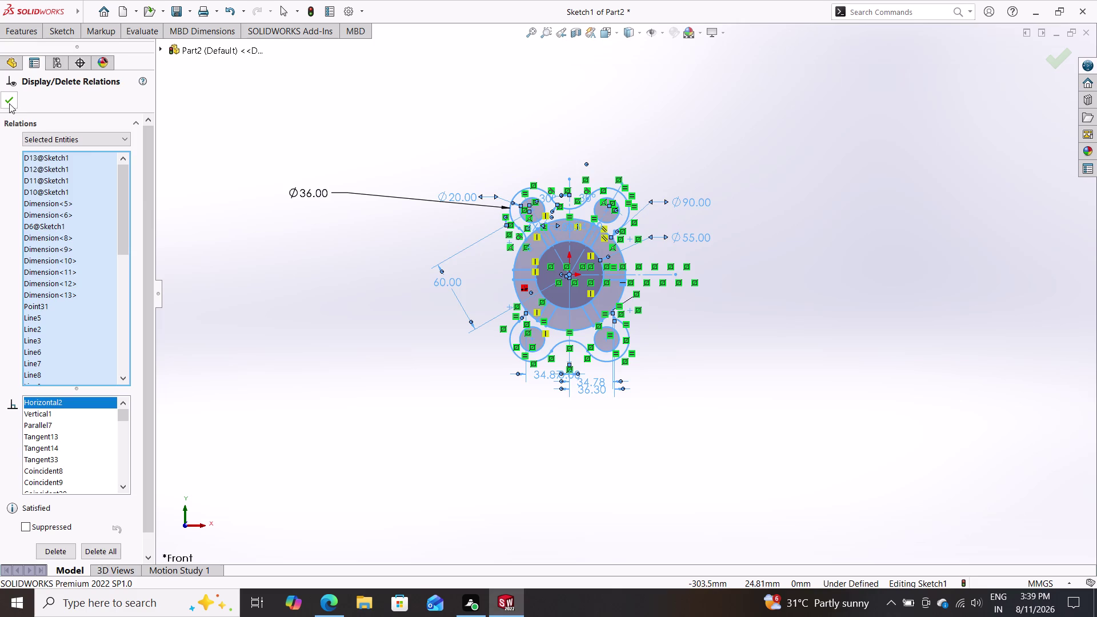
click(9, 103)
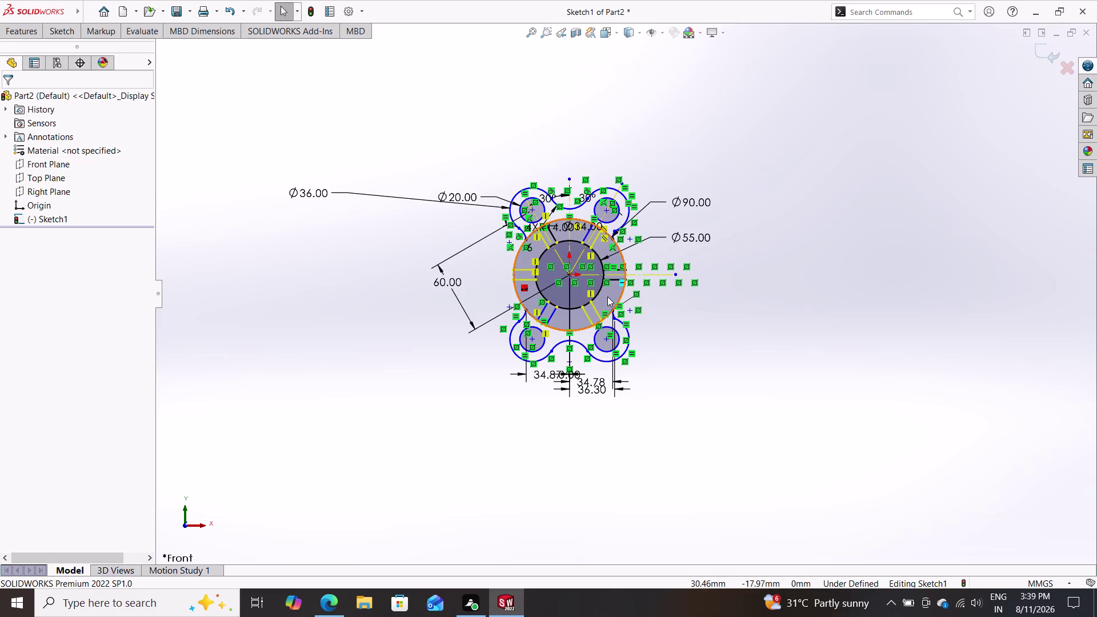
Reselect the sketch geometry and Delete All its relations, confirming with OK.
scroll(down, 3)
scroll(down, 3)
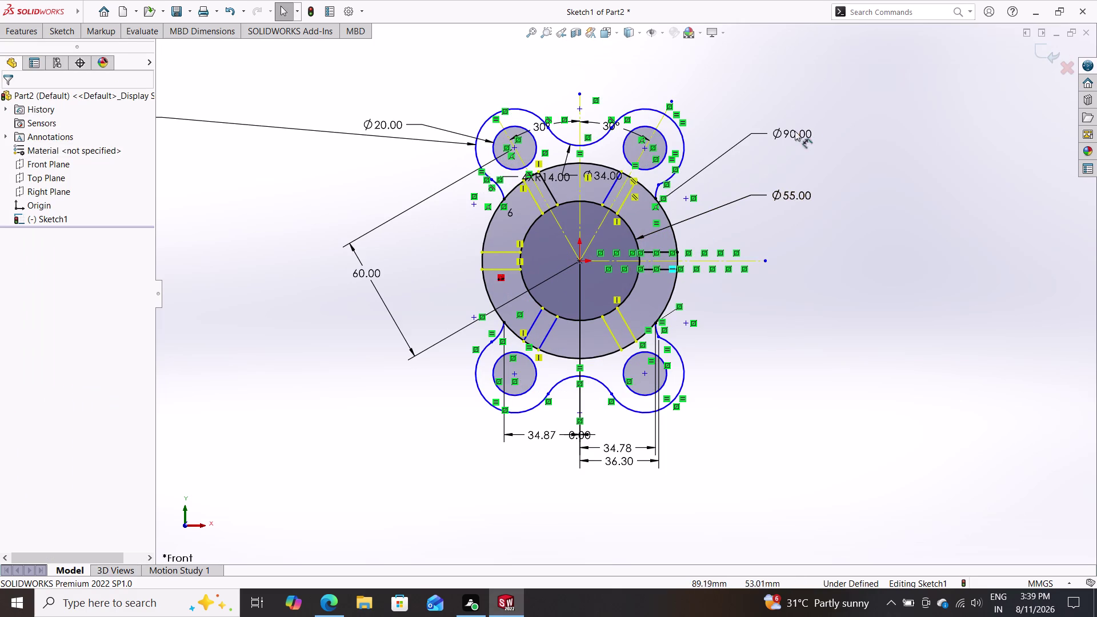
drag(835, 68, 341, 502)
right_click(341, 287)
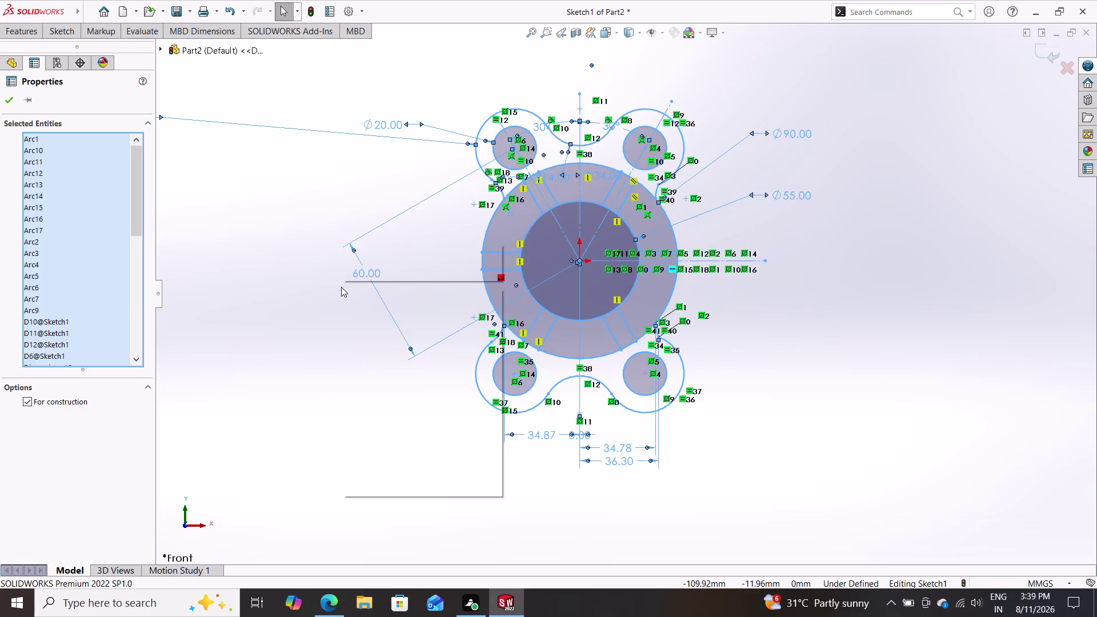
click(392, 404)
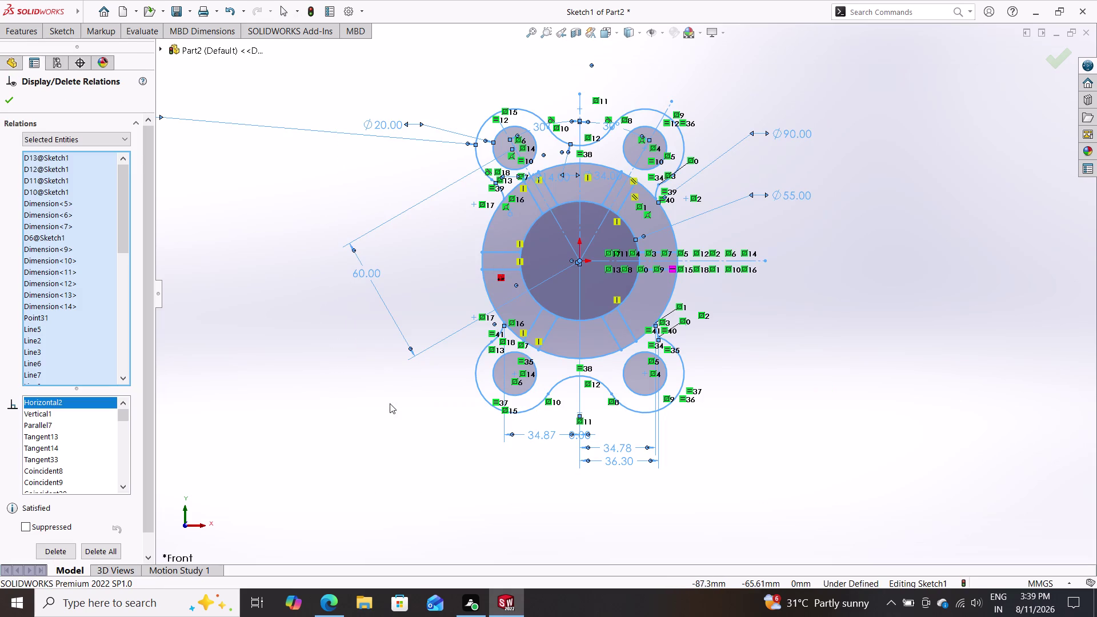
click(33, 528)
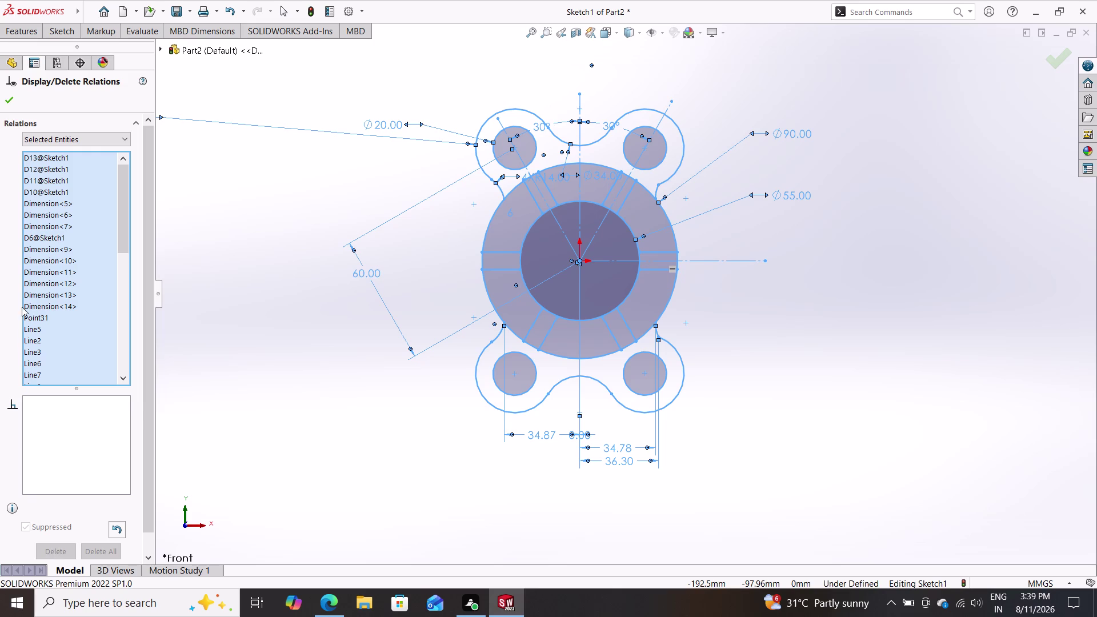
click(13, 99)
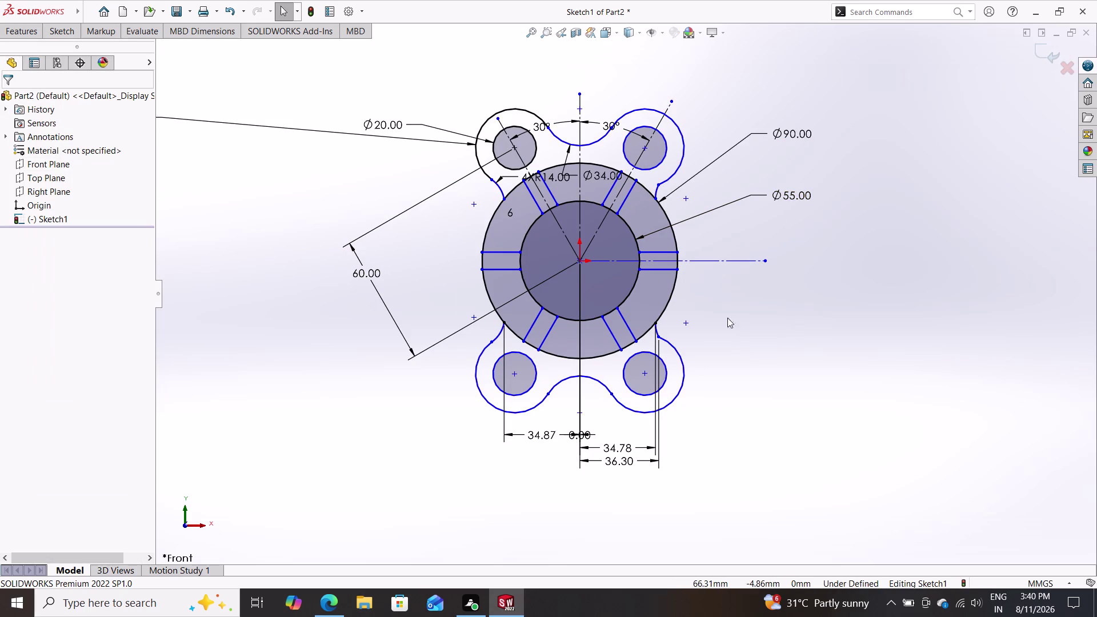
scroll(up, 3)
scroll(down, 3)
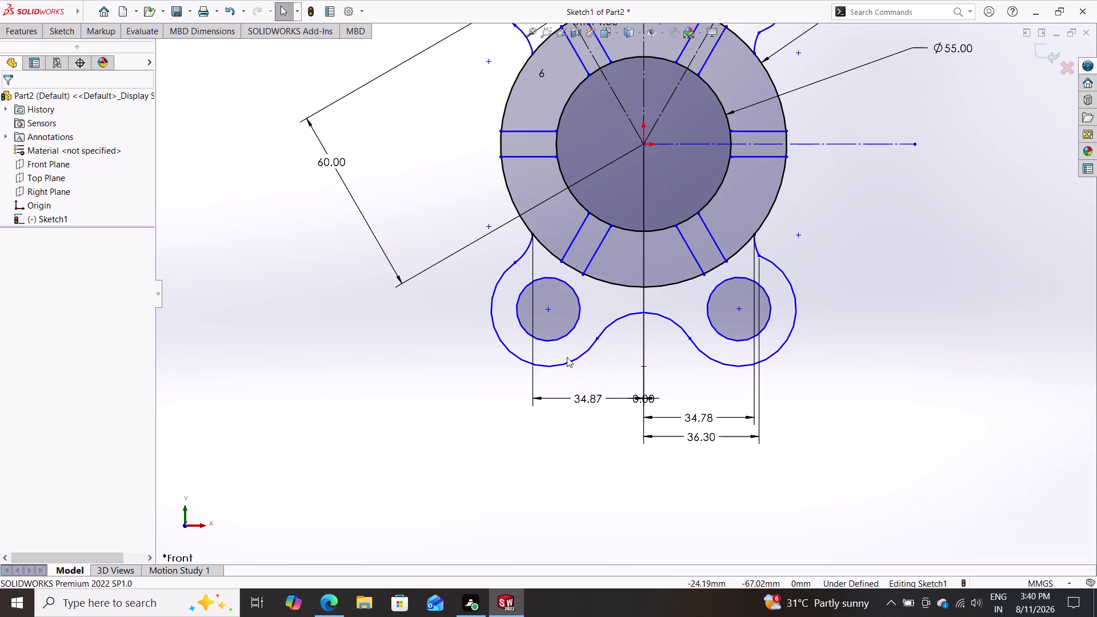
click(573, 359)
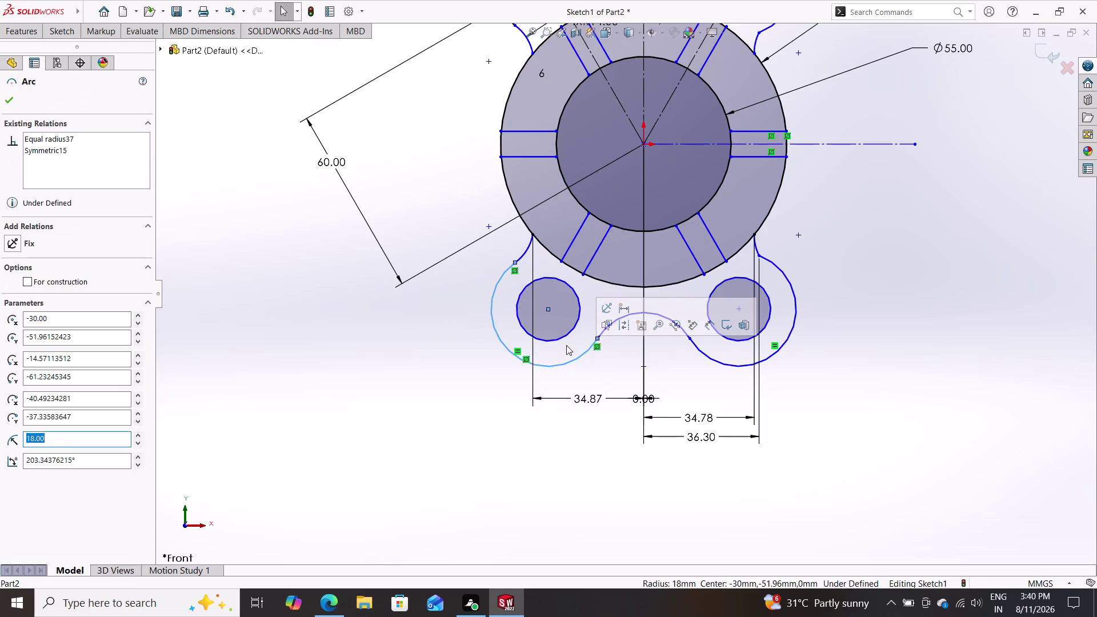
key(Escape)
key(Escape)
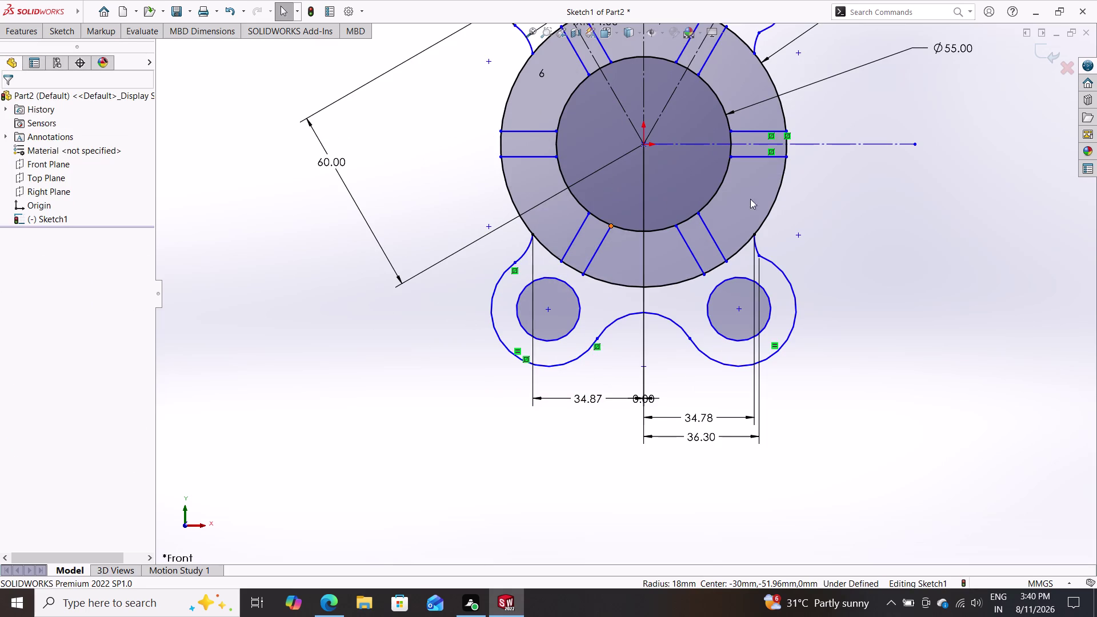
scroll(down, 3)
scroll(up, 3)
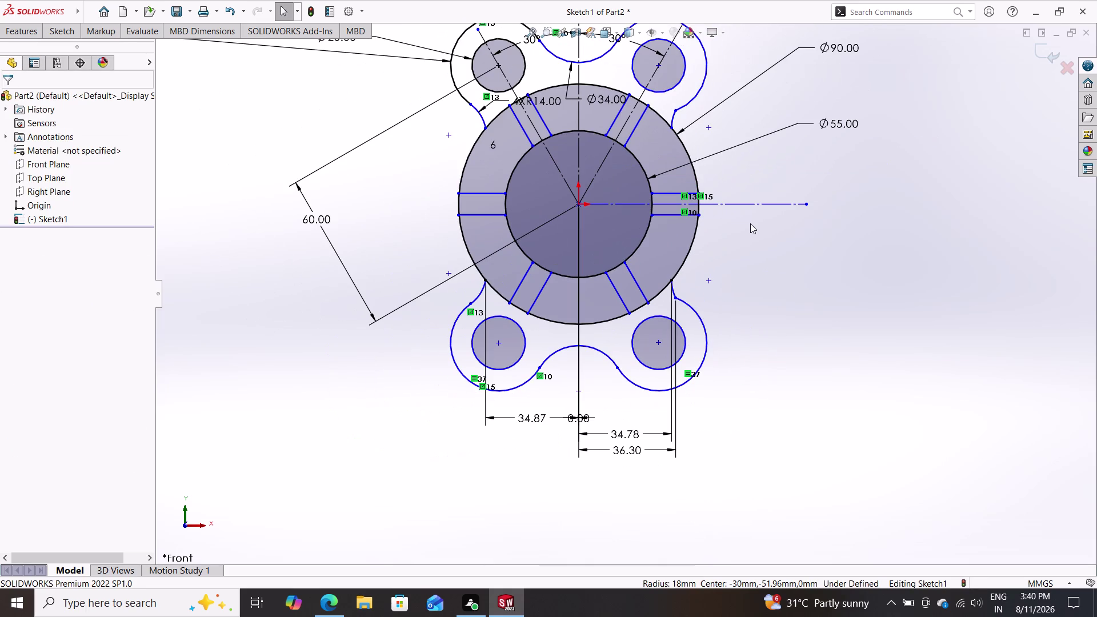
scroll(up, 3)
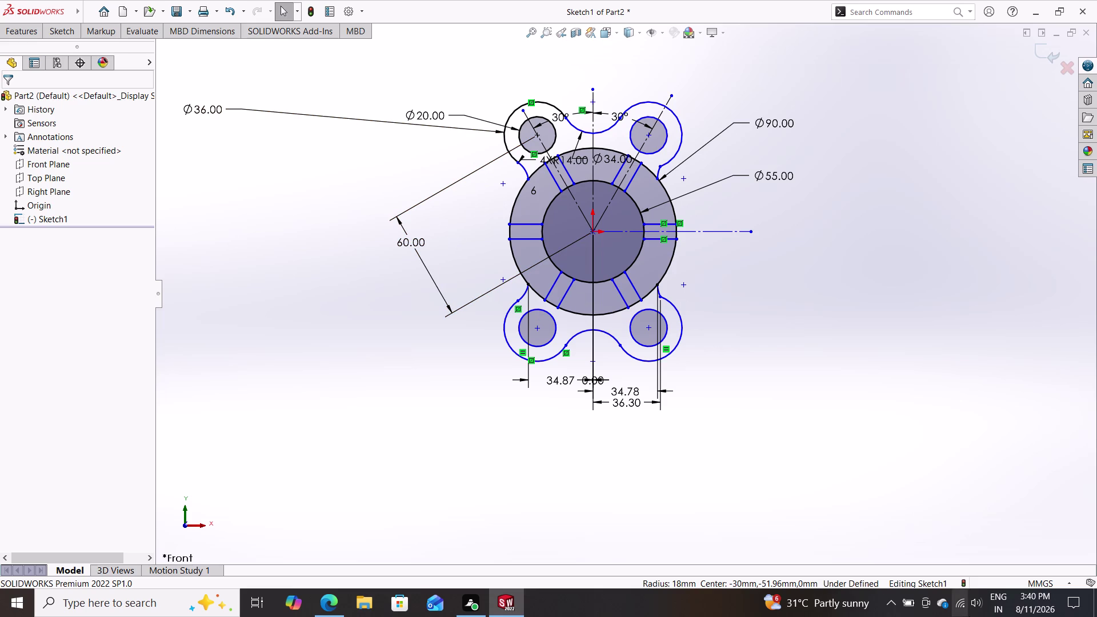
click(909, 599)
double_click(909, 599)
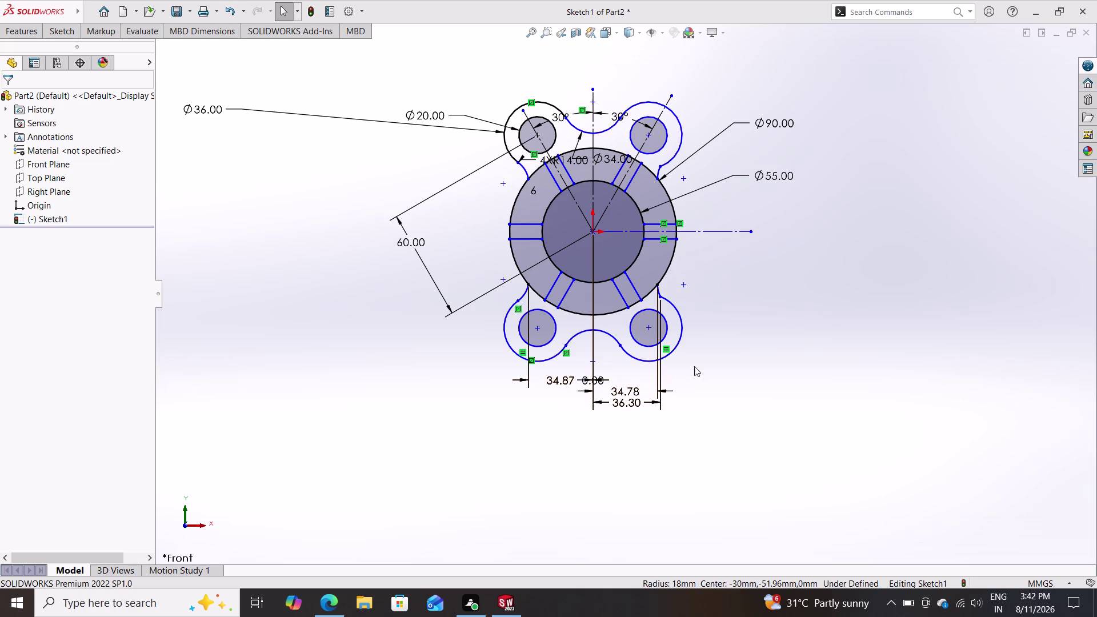
scroll(up, 3)
scroll(down, 3)
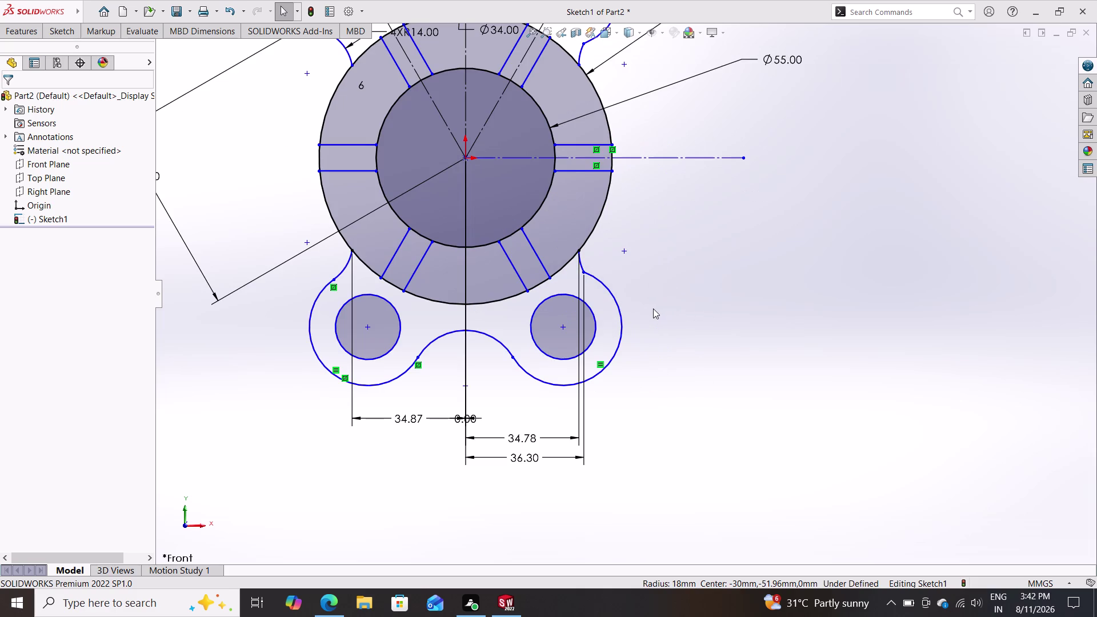
scroll(up, 3)
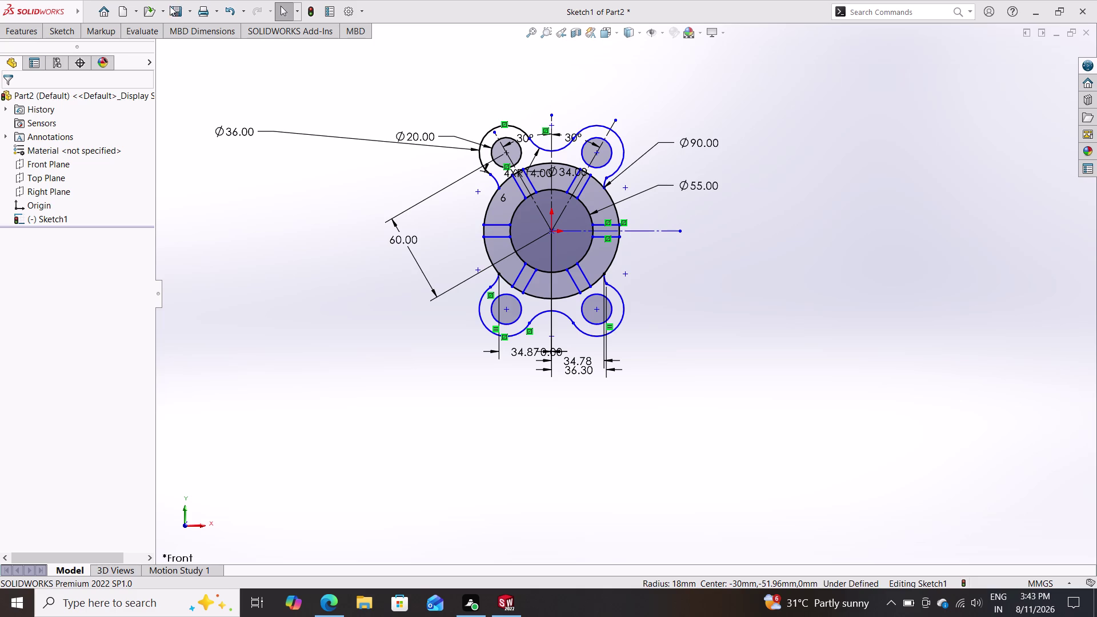
Save the hub part with Save As under the name '2d 7'.
click(186, 11)
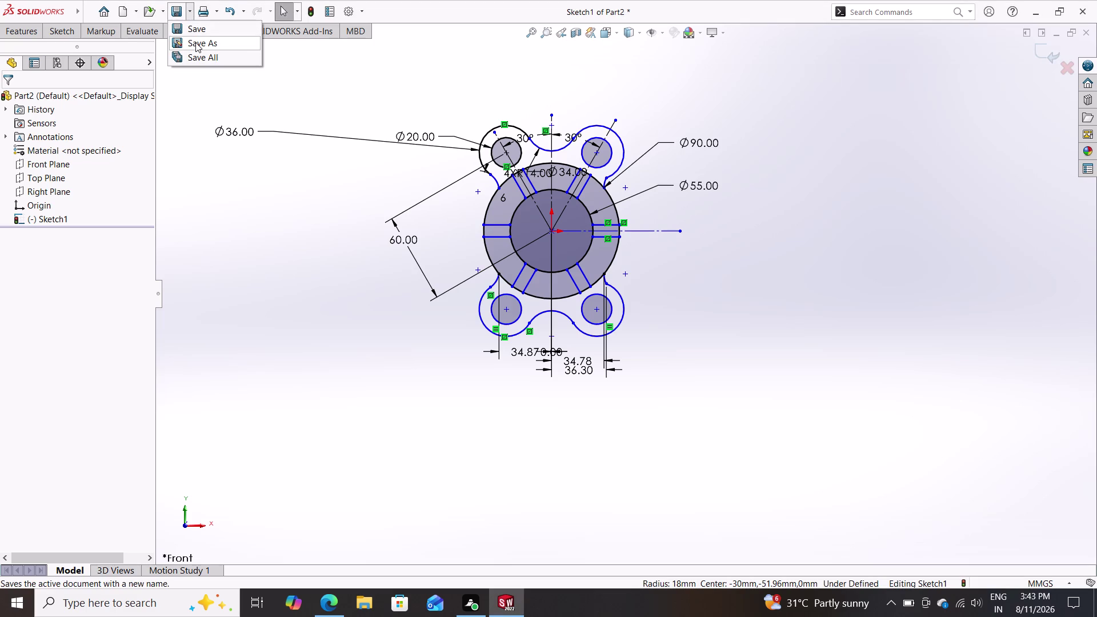
click(195, 43)
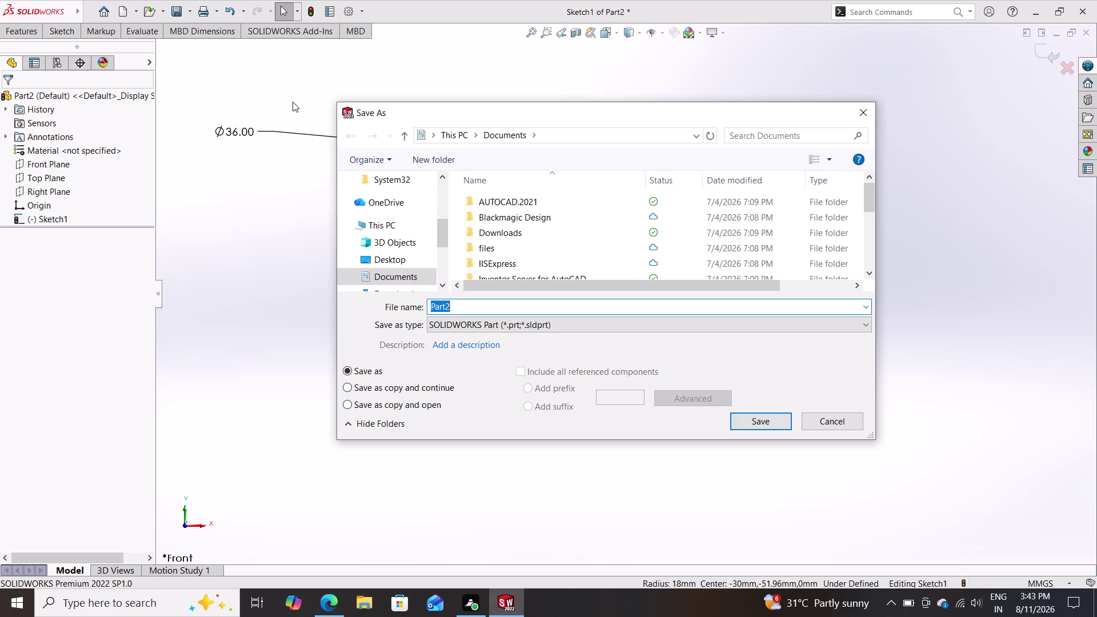
key(2)
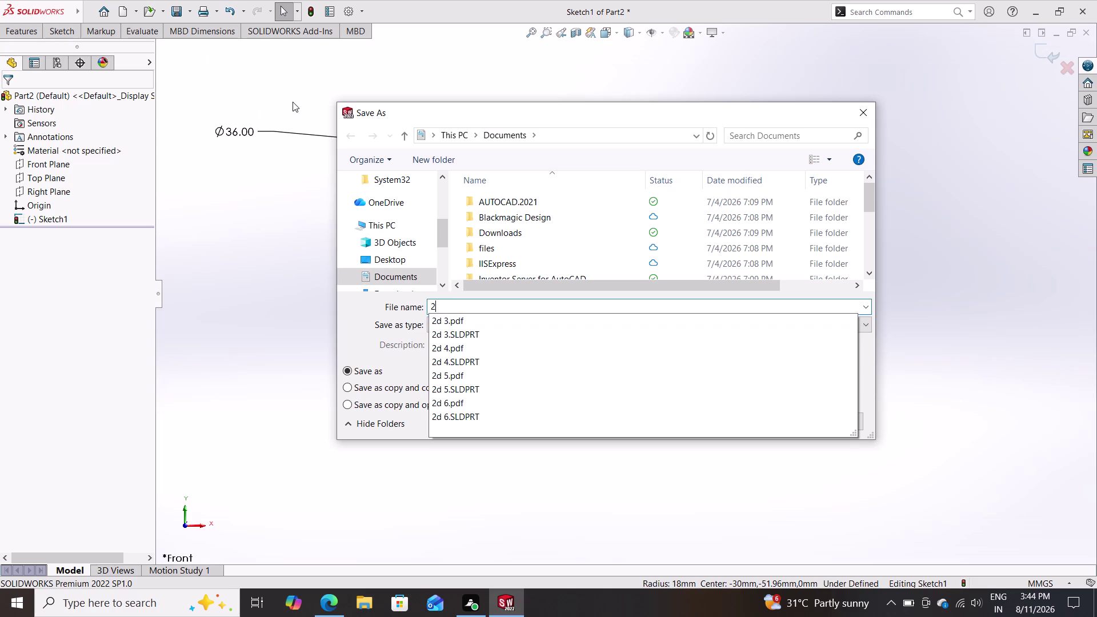
text(d)
key(space)
key(7)
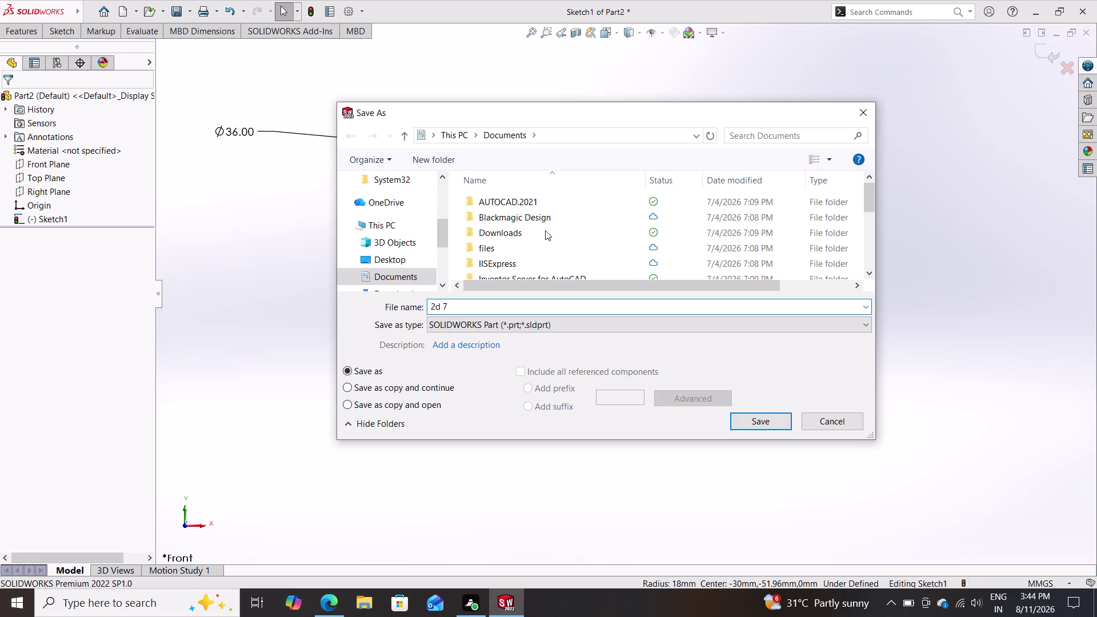
click(759, 425)
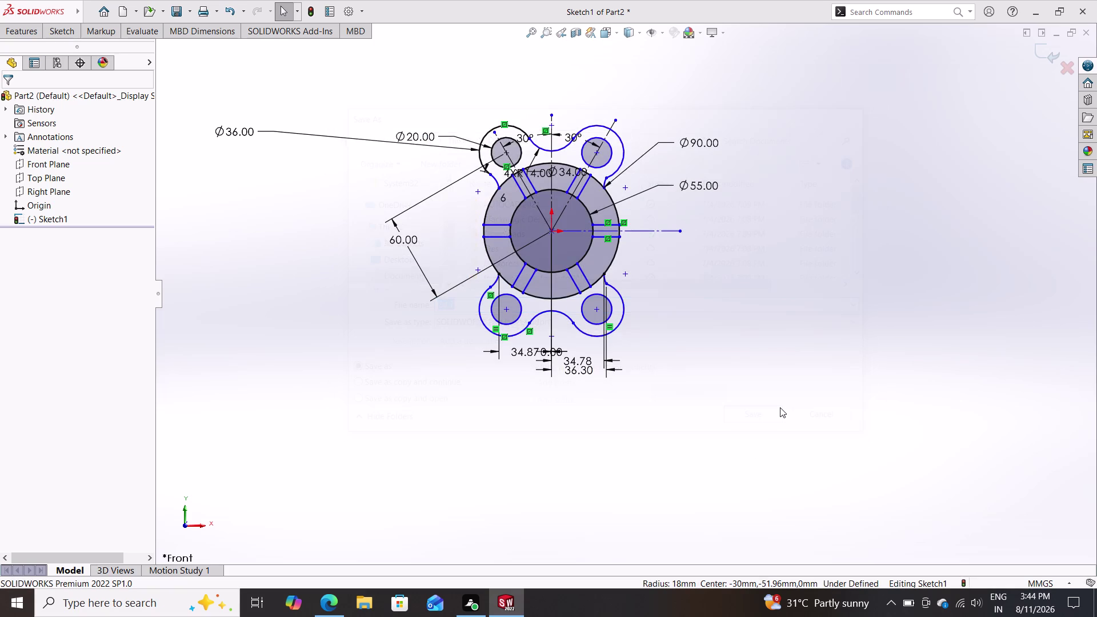